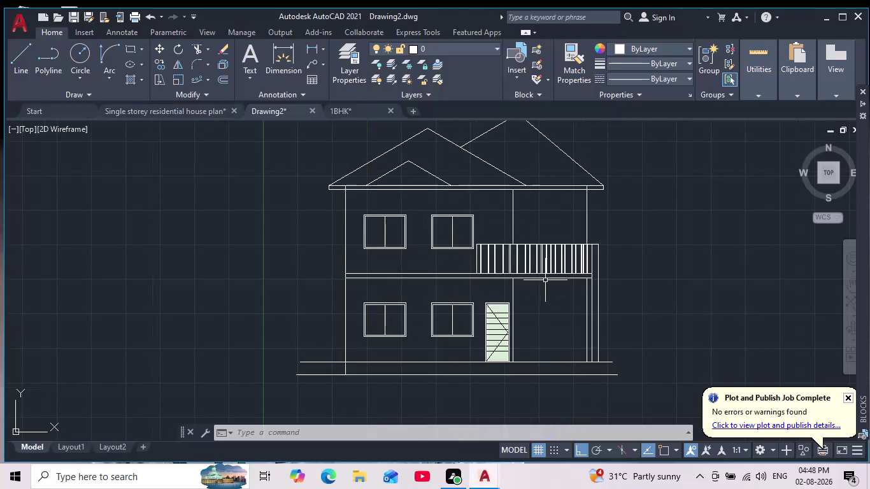
Pan and zoom around the house elevation, working up toward the roof eave.
middle_drag(545, 280, 557, 315)
scroll(down, 3)
scroll(up, 3)
middle_drag(555, 348, 557, 326)
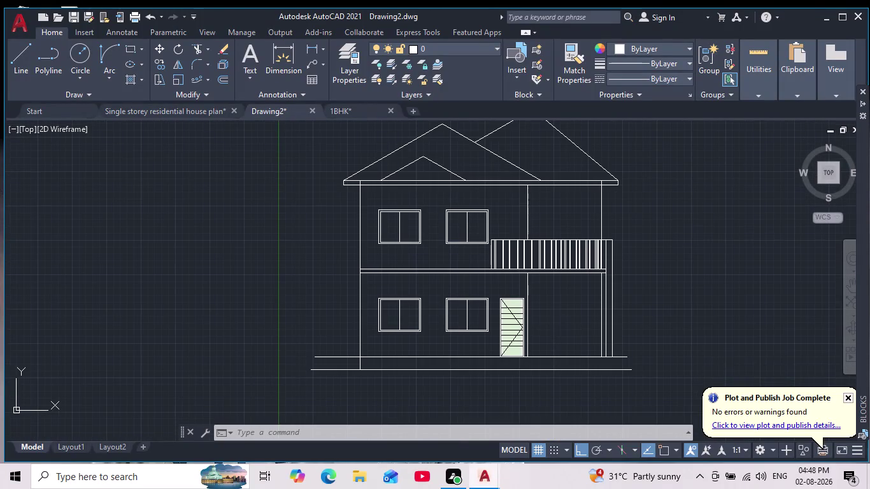
scroll(up, 3)
scroll(down, 3)
middle_drag(557, 328, 555, 338)
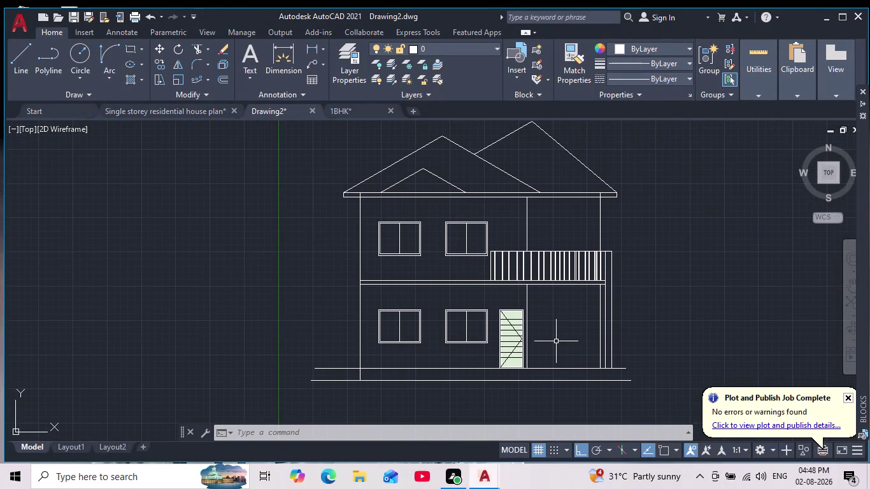
scroll(up, 3)
scroll(down, 3)
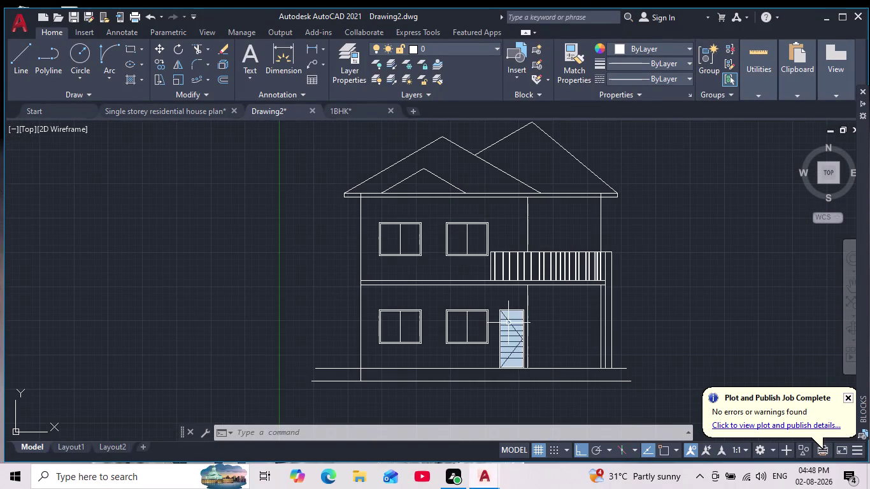
scroll(up, 3)
middle_drag(407, 289, 434, 380)
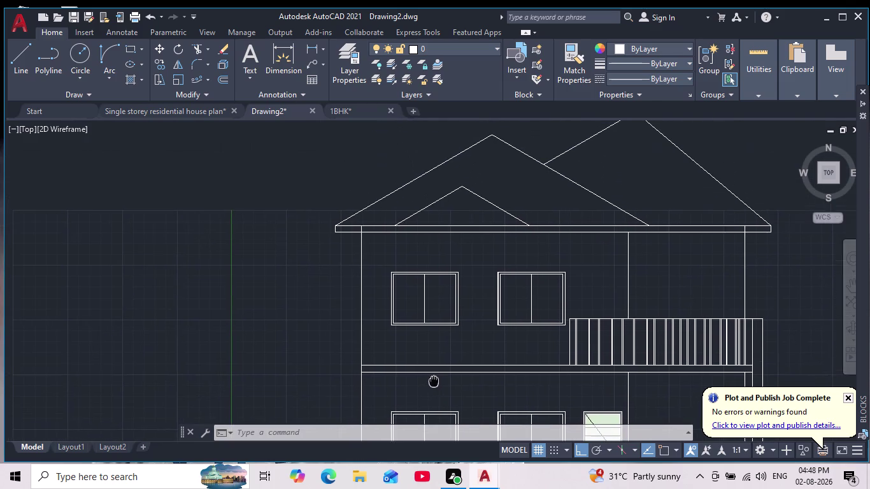
middle_drag(434, 380, 434, 381)
scroll(up, 3)
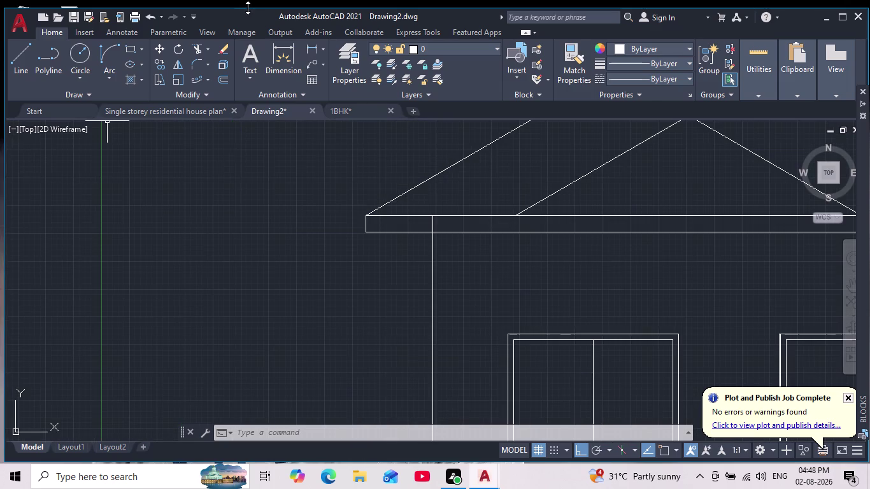
Start trimming lines at the roof eave, then cancel the trim.
click(200, 50)
scroll(up, 3)
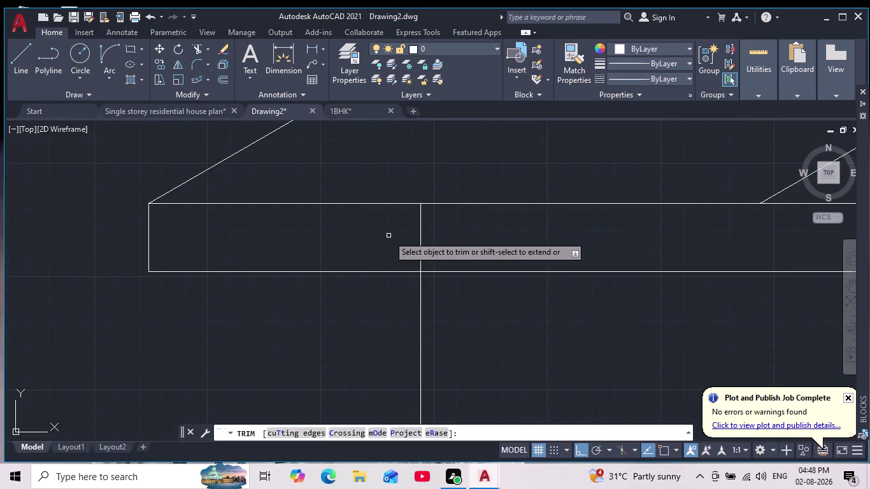
drag(388, 235, 462, 225)
key(Escape)
key(Escape)
key(Escape)
key(Escape)
key(Escape)
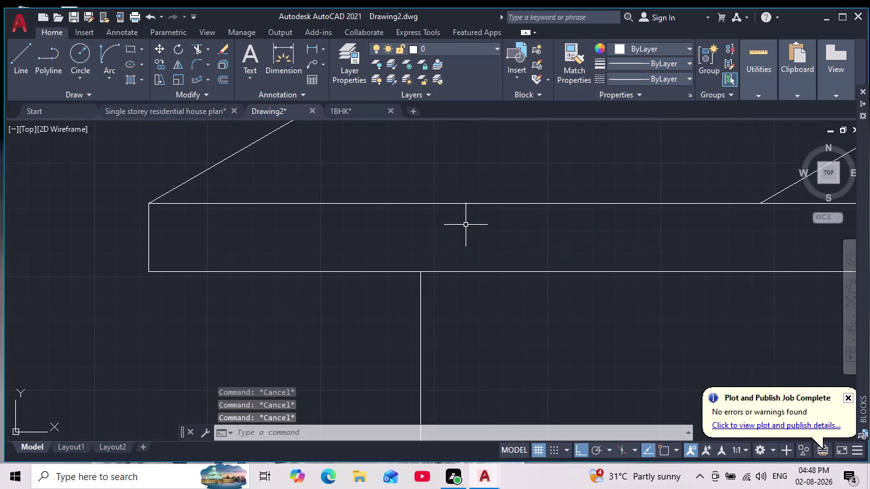
Zoom back out and pan across the front elevation, from ground floor to upper windows.
scroll(down, 3)
scroll(down, 3)
middle_drag(523, 273, 443, 219)
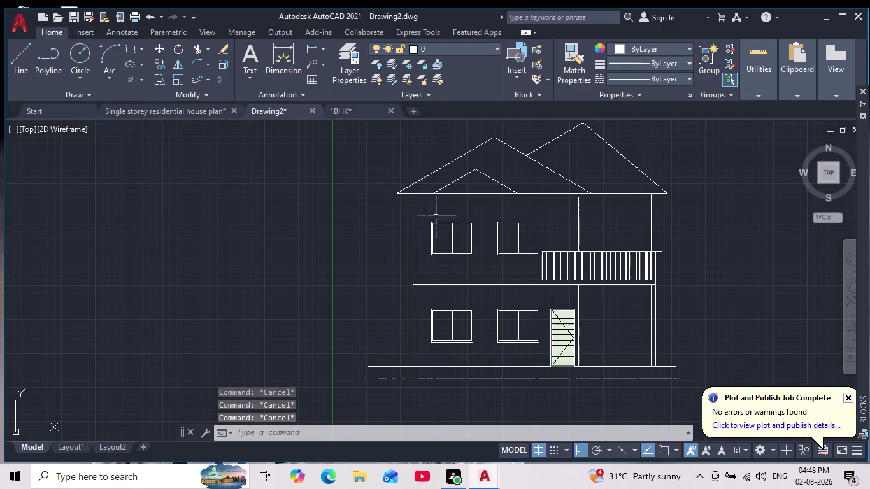
scroll(up, 3)
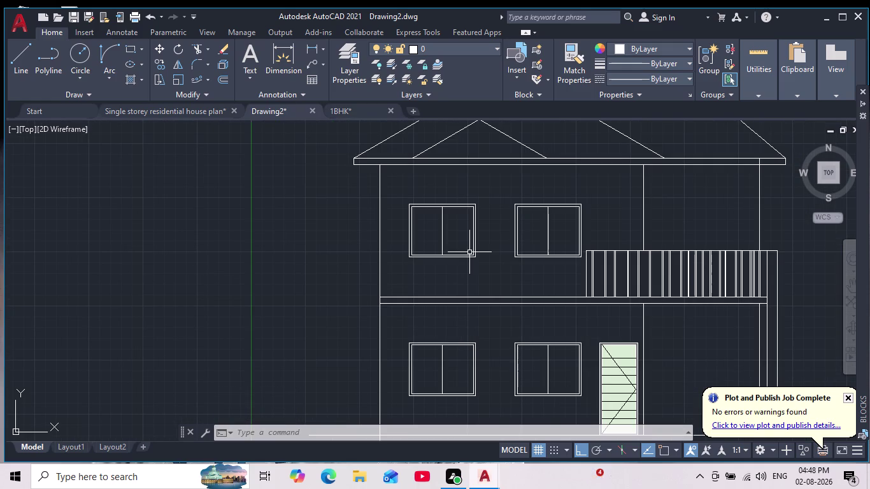
scroll(down, 3)
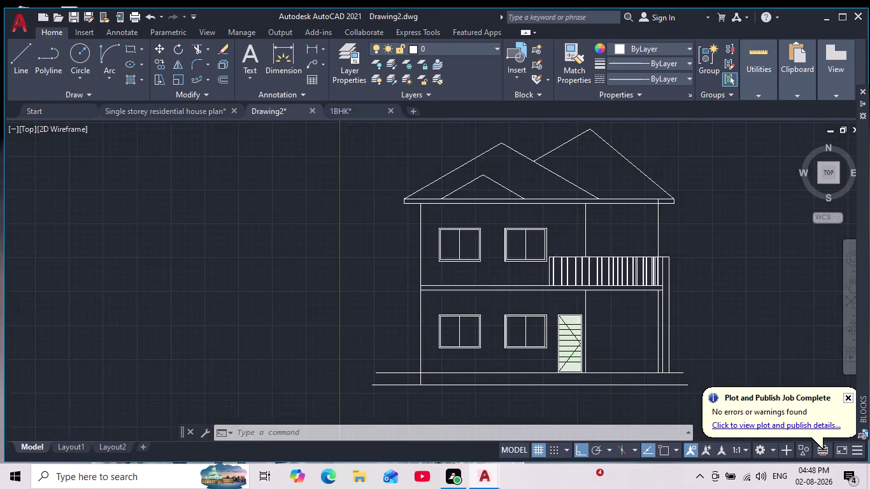
scroll(up, 3)
middle_drag(479, 288, 478, 305)
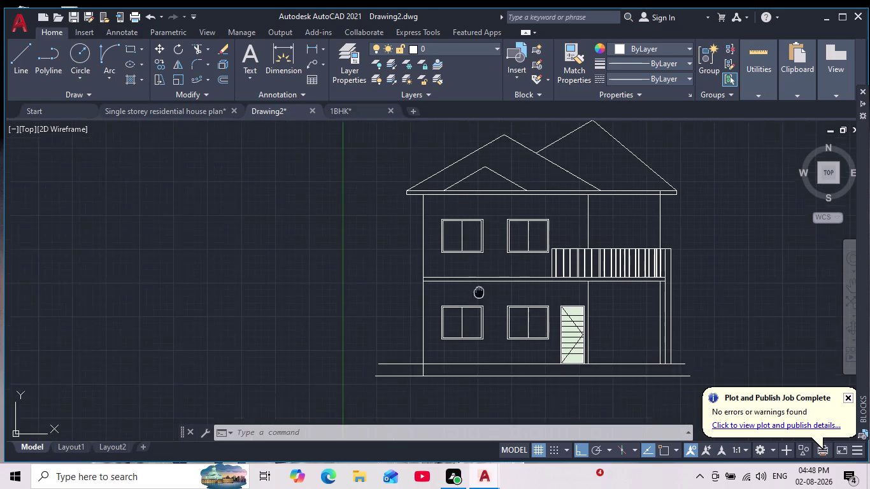
middle_drag(478, 305, 480, 343)
scroll(down, 3)
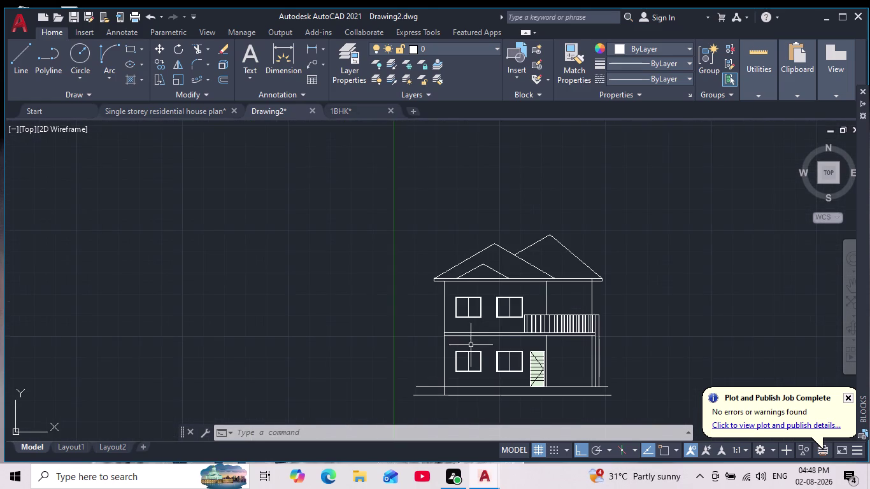
scroll(up, 3)
middle_drag(482, 345, 497, 279)
scroll(up, 3)
scroll(down, 3)
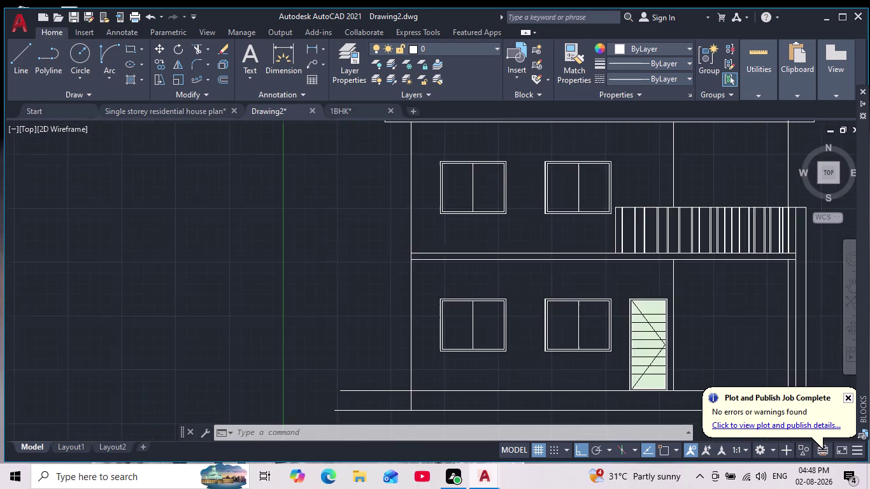
scroll(up, 3)
middle_drag(500, 271, 477, 325)
scroll(down, 3)
scroll(up, 3)
scroll(down, 3)
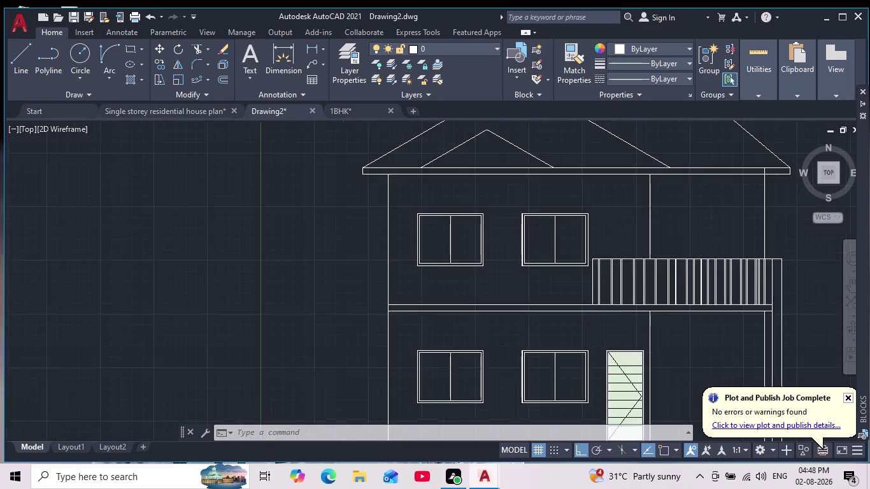
scroll(up, 3)
middle_drag(496, 331, 486, 280)
scroll(down, 3)
scroll(up, 3)
middle_drag(494, 271, 492, 289)
scroll(down, 3)
middle_drag(476, 380, 481, 295)
scroll(up, 3)
scroll(down, 3)
middle_drag(504, 320, 490, 278)
scroll(up, 3)
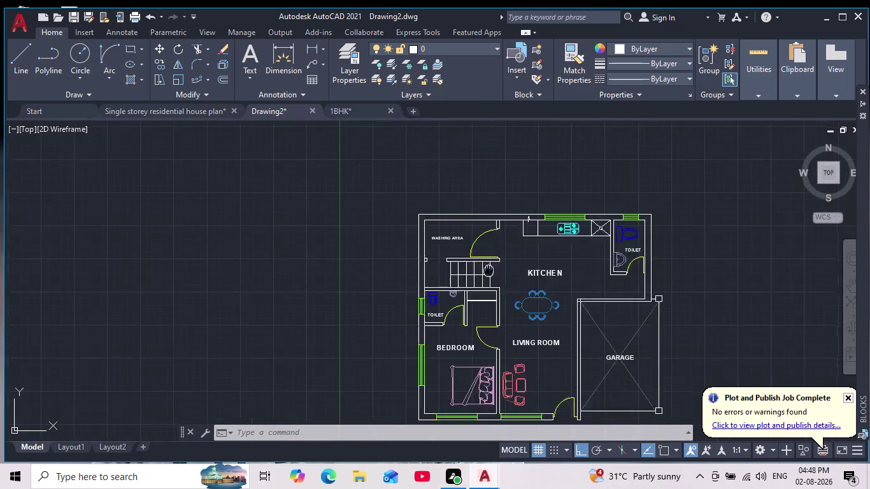
Pan across the floor plan, then centre the front elevation above it.
scroll(down, 3)
middle_drag(542, 329, 552, 372)
scroll(up, 3)
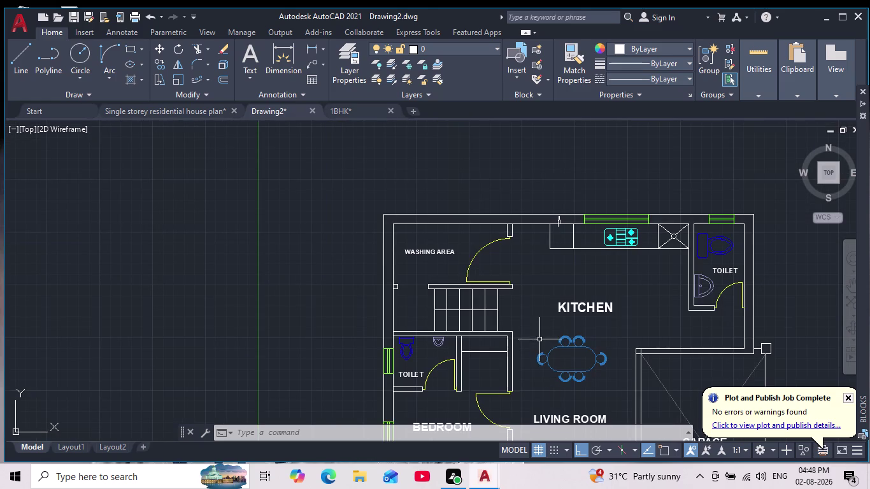
middle_drag(444, 329, 450, 359)
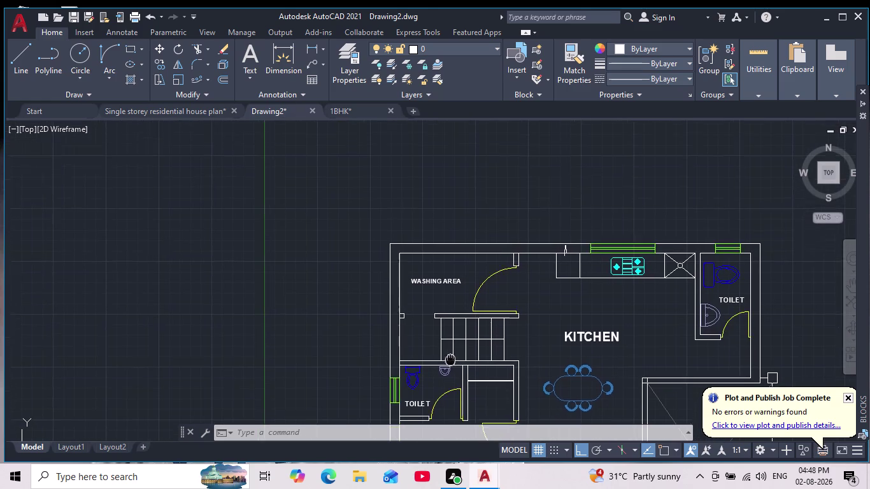
middle_drag(450, 360, 447, 407)
scroll(down, 3)
middle_click(477, 324)
scroll(down, 3)
middle_drag(470, 256, 477, 339)
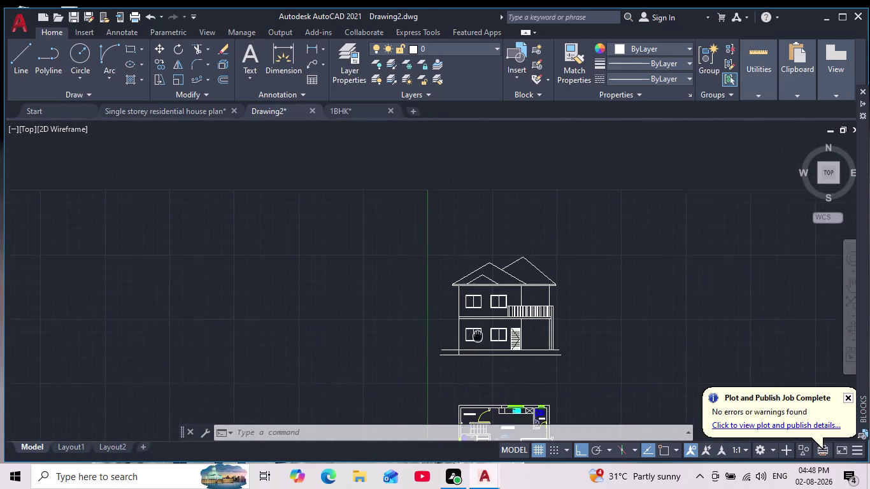
middle_drag(477, 339, 477, 356)
middle_drag(480, 372, 477, 326)
scroll(up, 3)
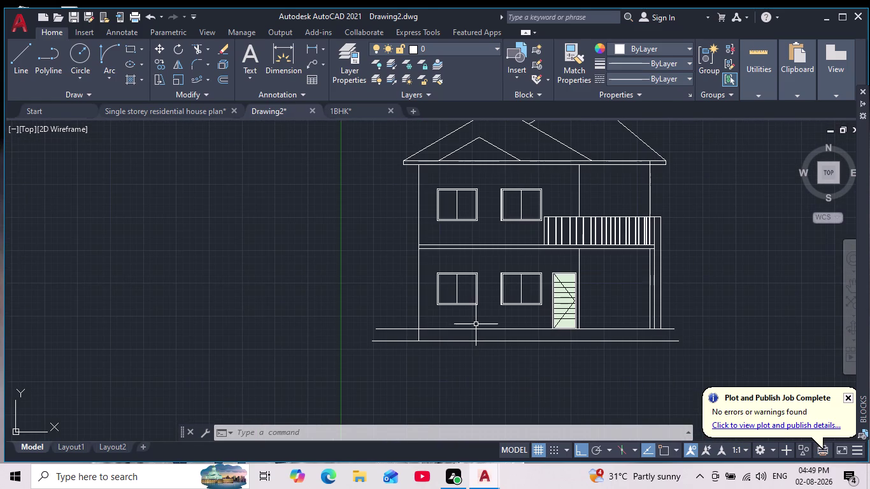
scroll(down, 3)
scroll(up, 3)
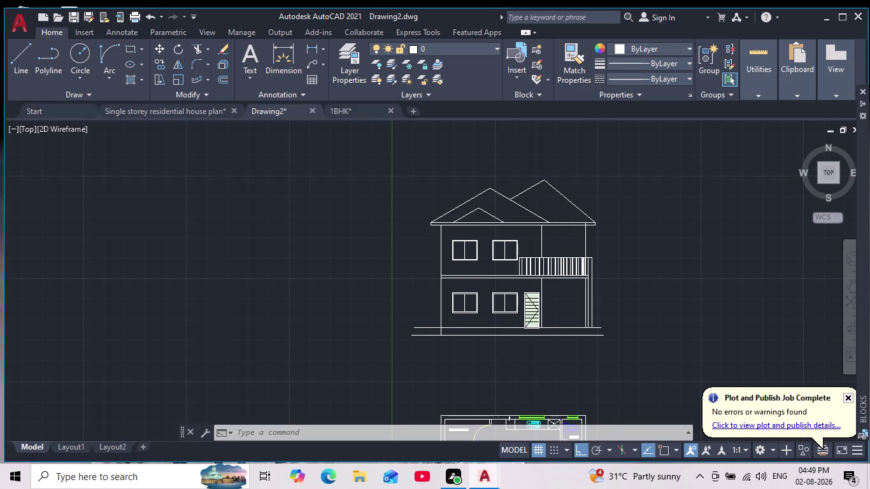
scroll(down, 3)
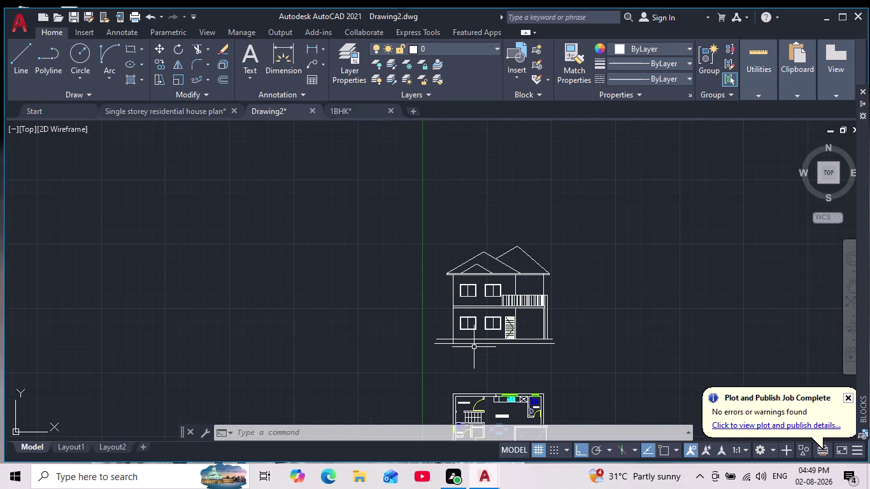
scroll(up, 3)
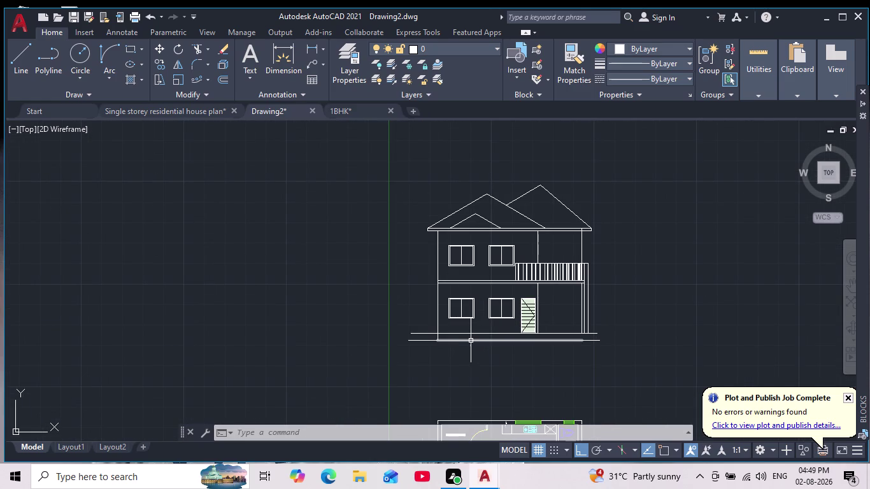
scroll(down, 3)
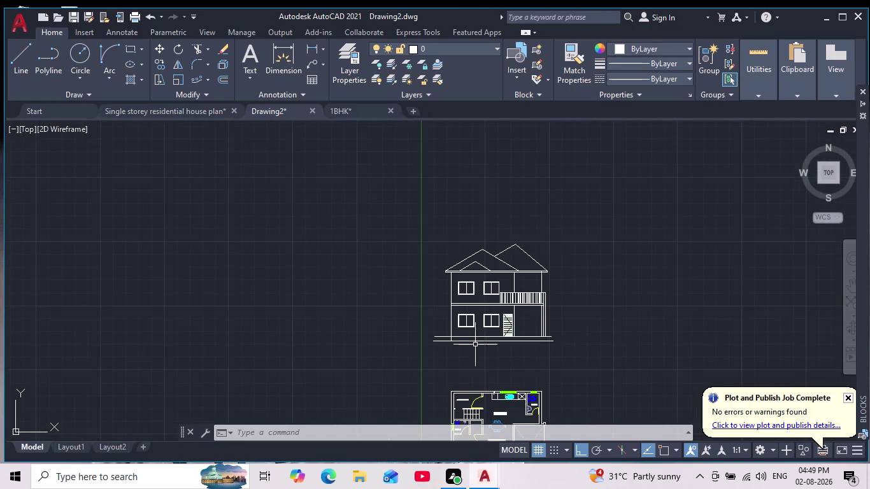
scroll(up, 3)
middle_drag(474, 352, 475, 386)
scroll(down, 3)
scroll(up, 3)
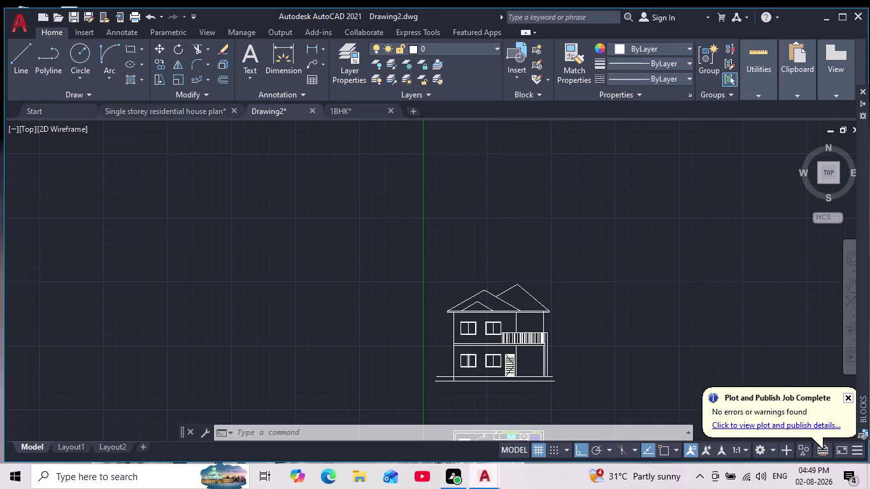
scroll(down, 3)
middle_drag(484, 380, 484, 272)
scroll(up, 3)
scroll(up, 3)
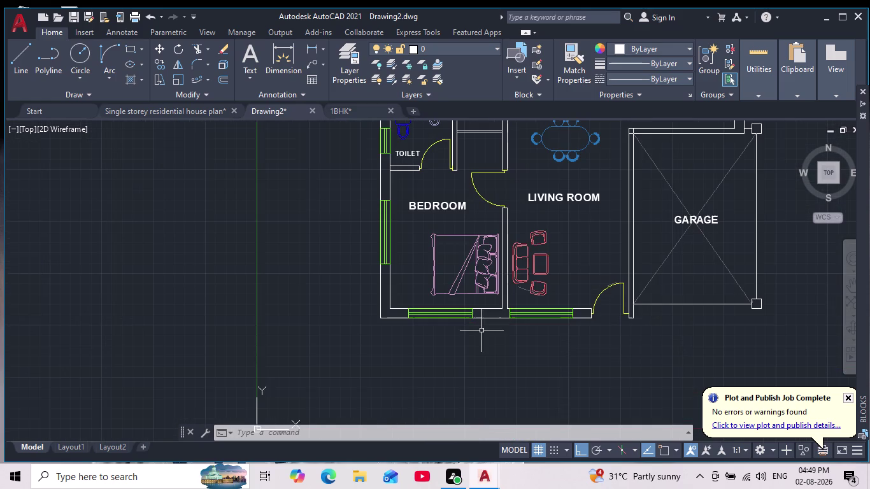
scroll(down, 3)
middle_drag(482, 330, 448, 405)
scroll(down, 3)
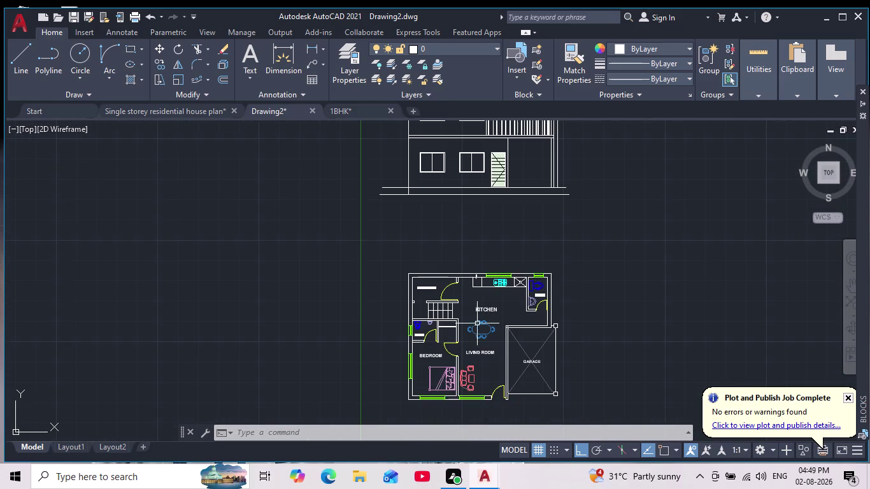
middle_drag(479, 318, 490, 403)
middle_drag(516, 332, 517, 372)
scroll(down, 3)
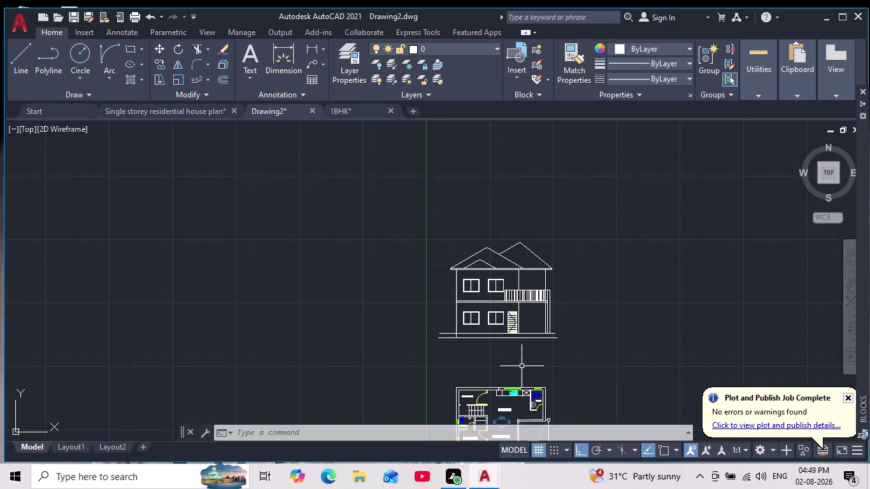
scroll(up, 3)
middle_drag(526, 358, 534, 337)
Start HATCH with the H alias and show the Hatch Creation colour list.
key(h)
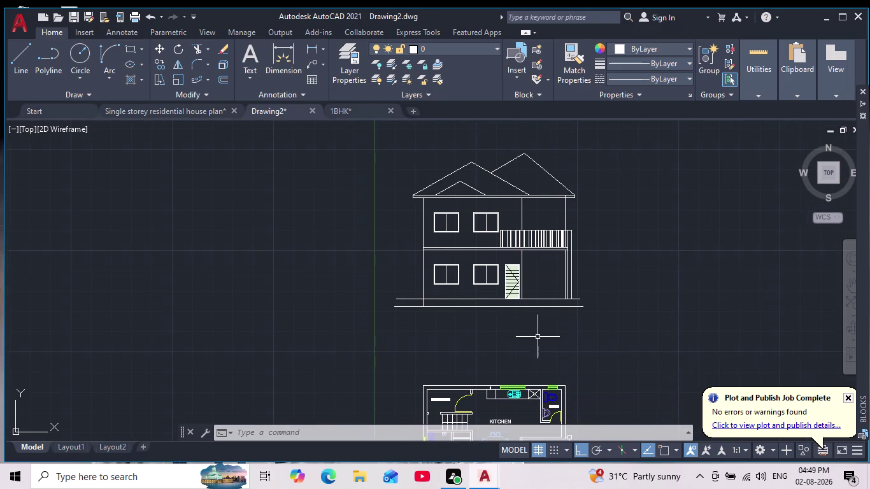
key(Return)
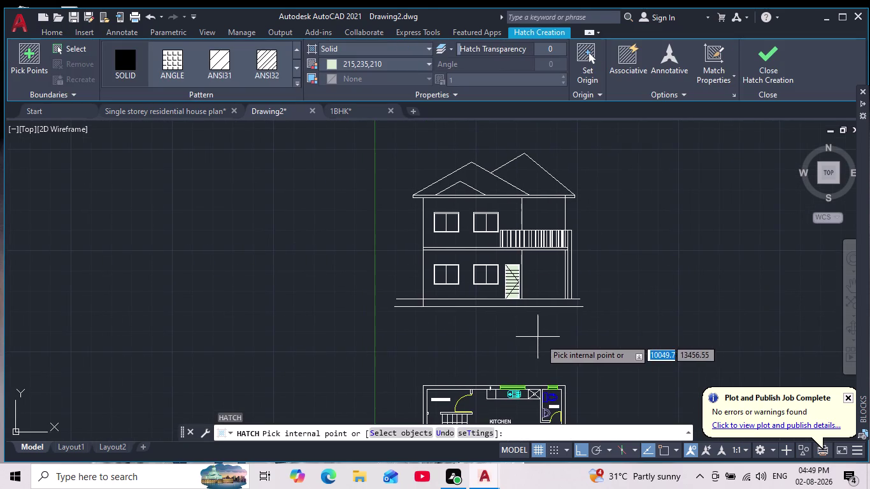
scroll(up, 3)
scroll(up, 3)
scroll(down, 3)
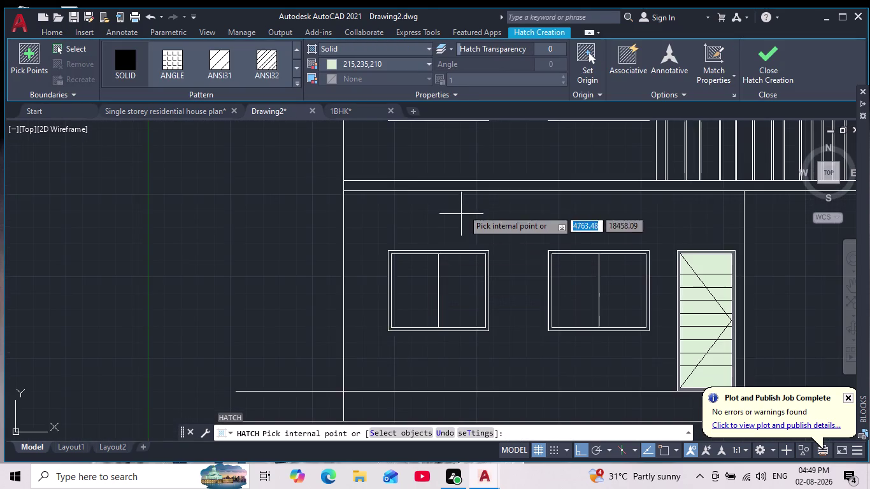
scroll(down, 3)
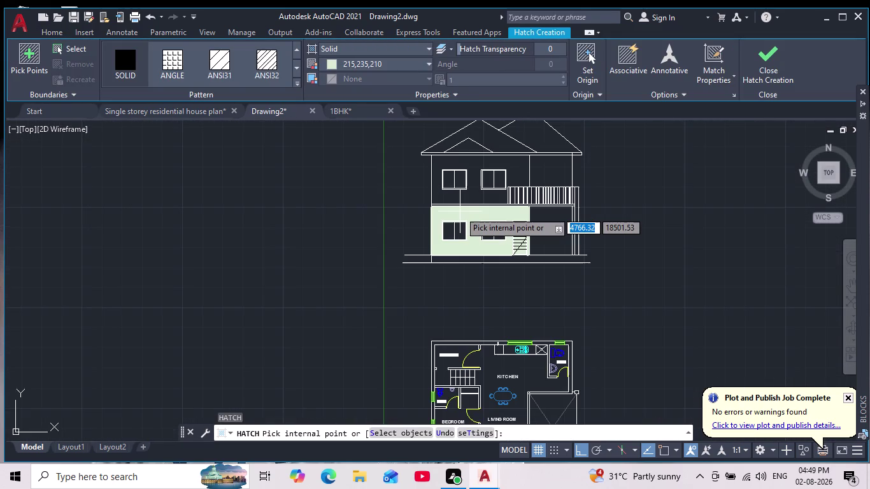
middle_drag(460, 211, 447, 290)
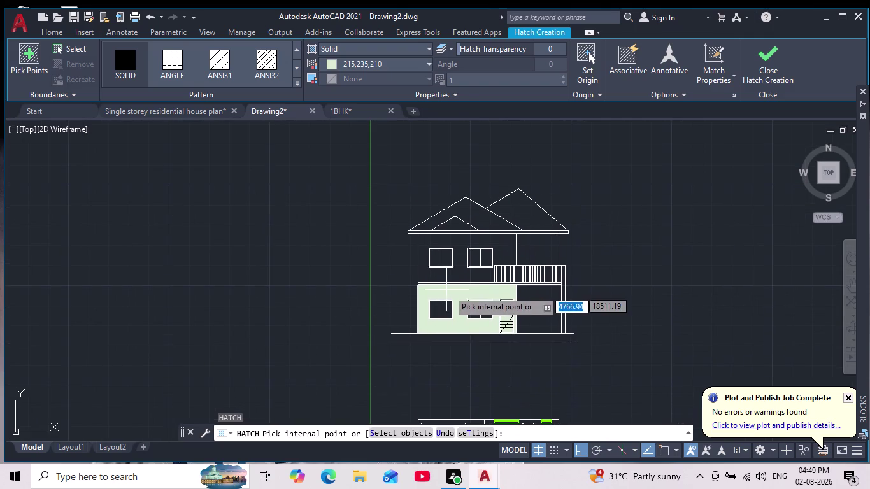
click(332, 60)
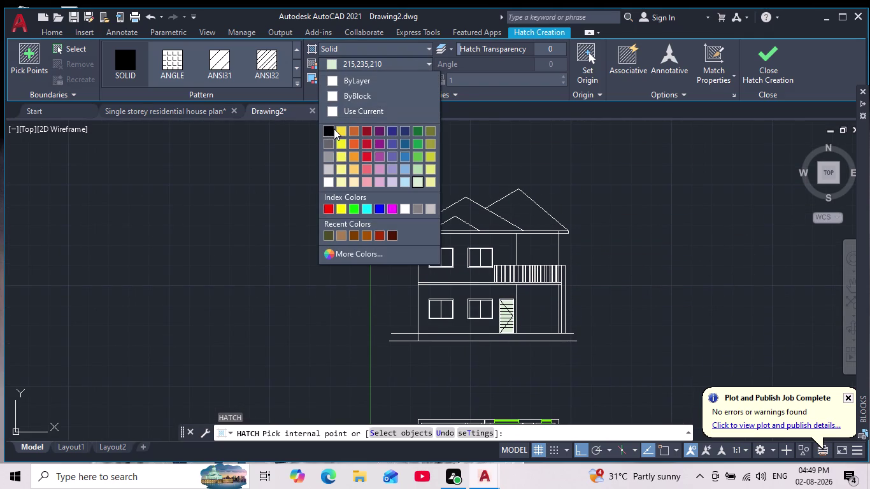
Fill both ground-floor window frames with black hatch.
click(333, 129)
scroll(up, 3)
middle_drag(405, 283, 271, 170)
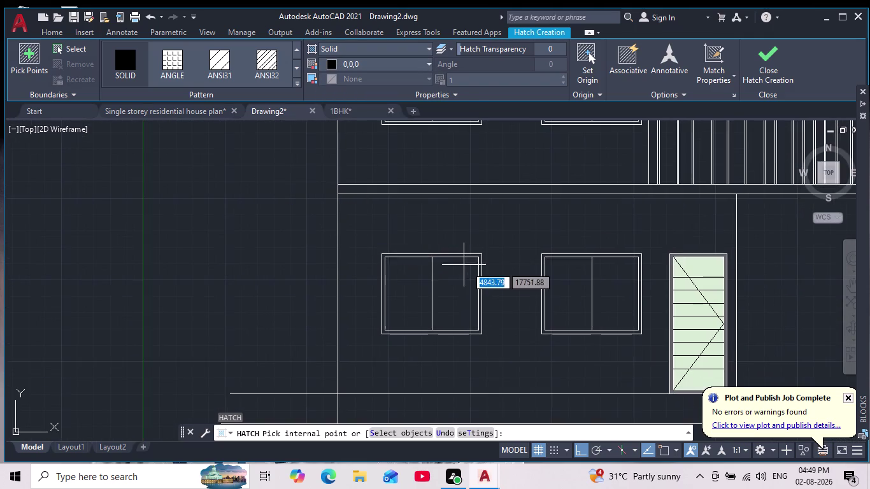
scroll(up, 3)
middle_drag(428, 239, 473, 139)
scroll(down, 3)
middle_drag(473, 139, 474, 139)
click(473, 138)
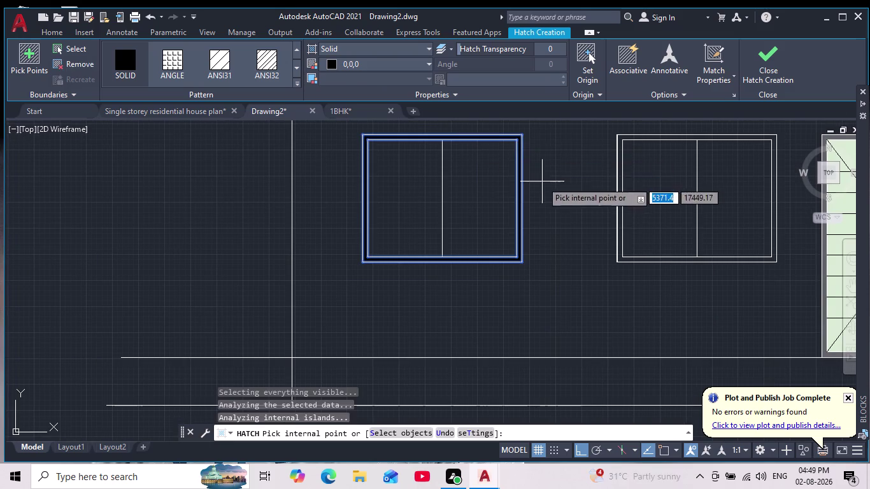
middle_drag(542, 181, 392, 257)
scroll(down, 3)
scroll(up, 3)
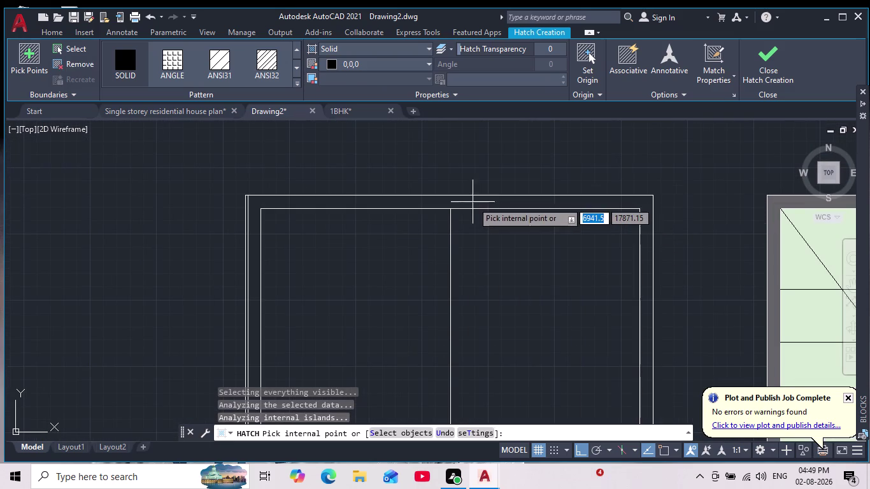
click(471, 201)
Fill the left and right upper-floor window frames black and end the hatch.
scroll(down, 3)
scroll(down, 3)
middle_drag(485, 209, 518, 277)
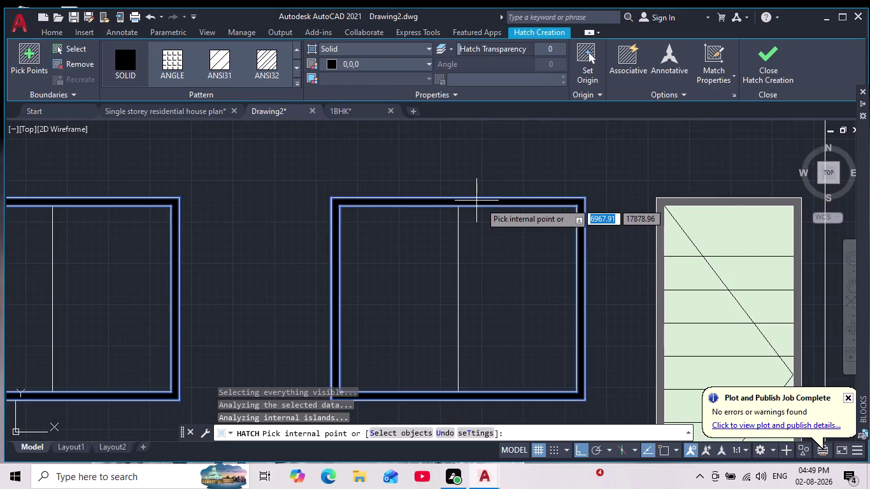
scroll(up, 3)
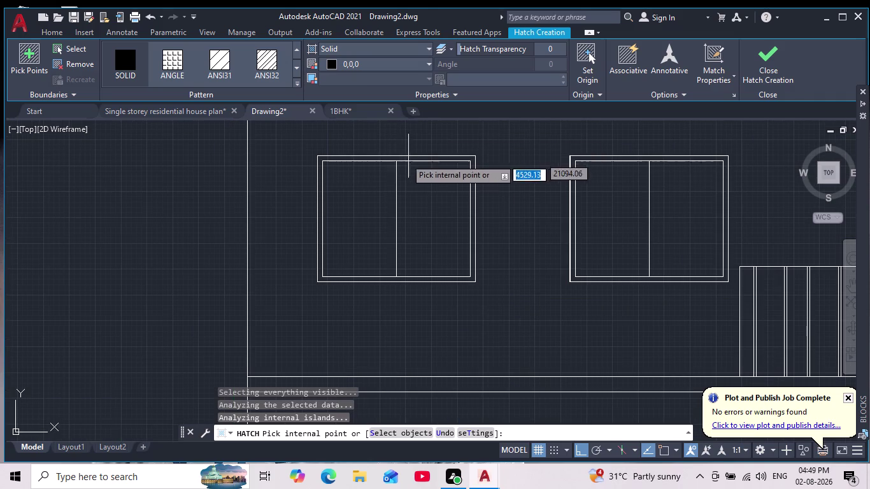
click(395, 159)
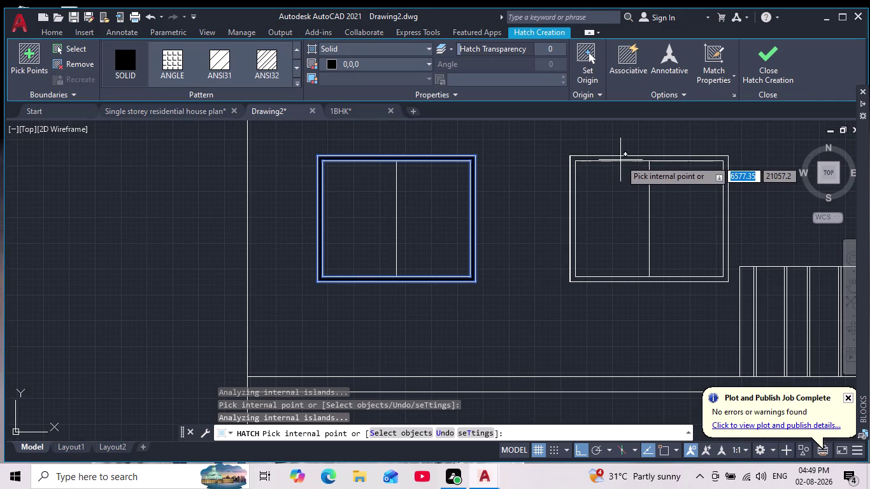
click(619, 158)
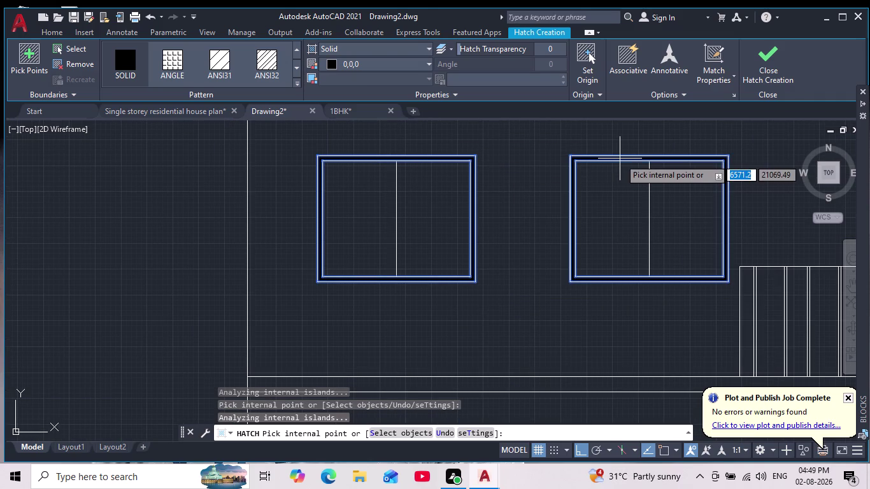
key(Escape)
Pan over the elevation to check the black window-frame fills.
scroll(down, 3)
middle_click(552, 225)
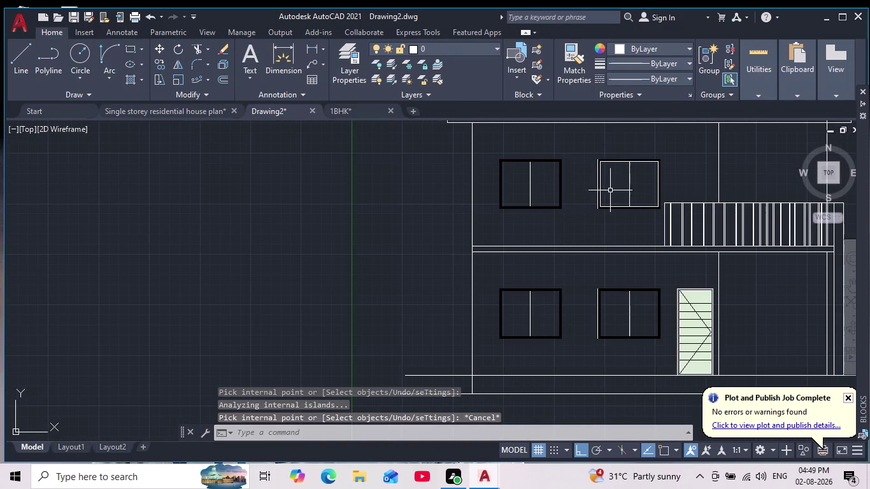
scroll(up, 3)
middle_drag(550, 249, 535, 273)
key(Escape)
key(Escape)
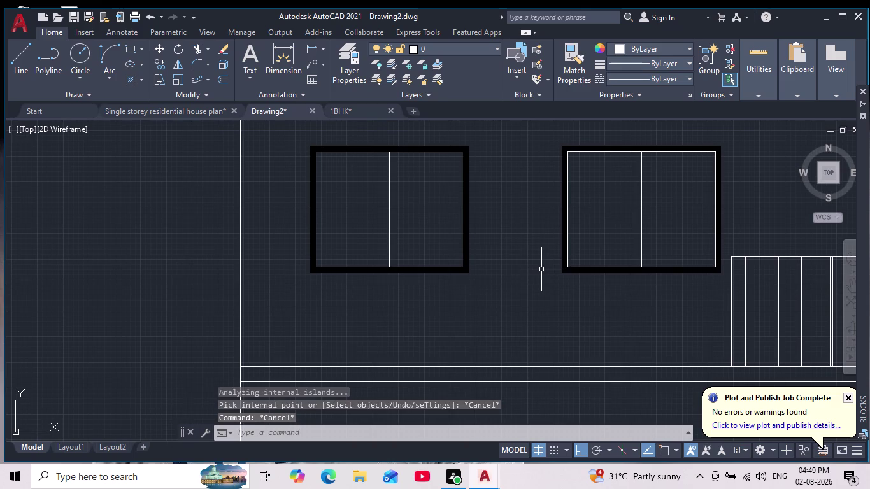
scroll(down, 3)
middle_drag(531, 286, 503, 265)
scroll(down, 3)
scroll(up, 3)
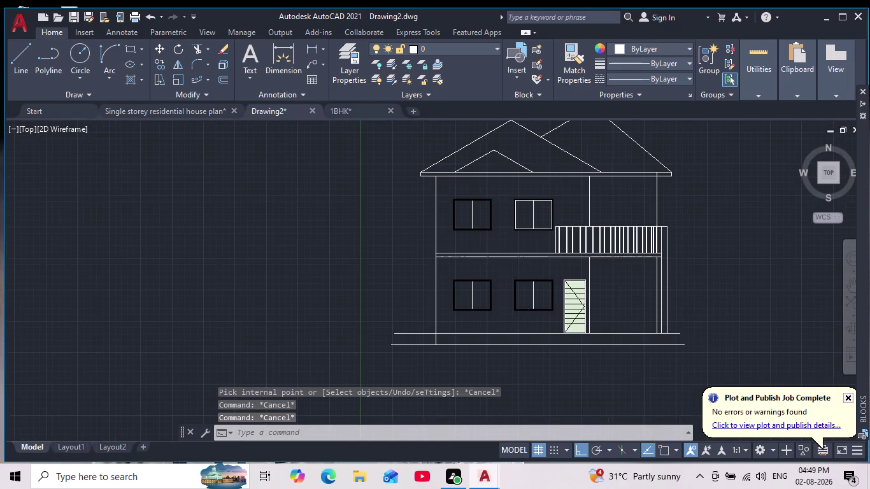
scroll(up, 3)
Undo three view changes and the black window-frame hatch.
scroll(down, 3)
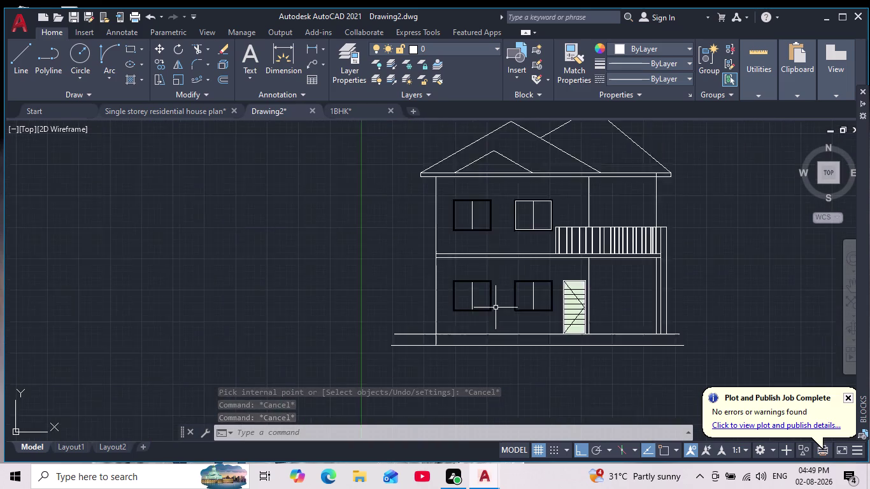
scroll(down, 3)
scroll(up, 3)
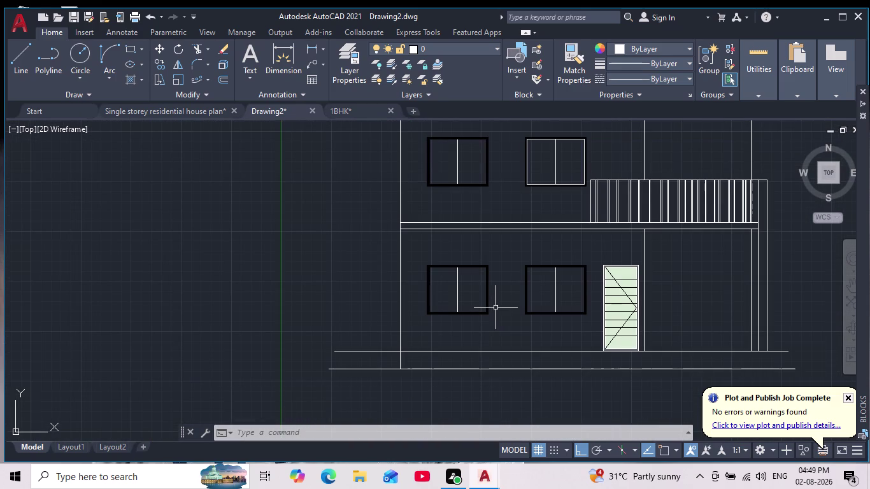
key(ctrl+z)
key(ctrl+z)
key(ctrl+z)
key(ctrl+z)
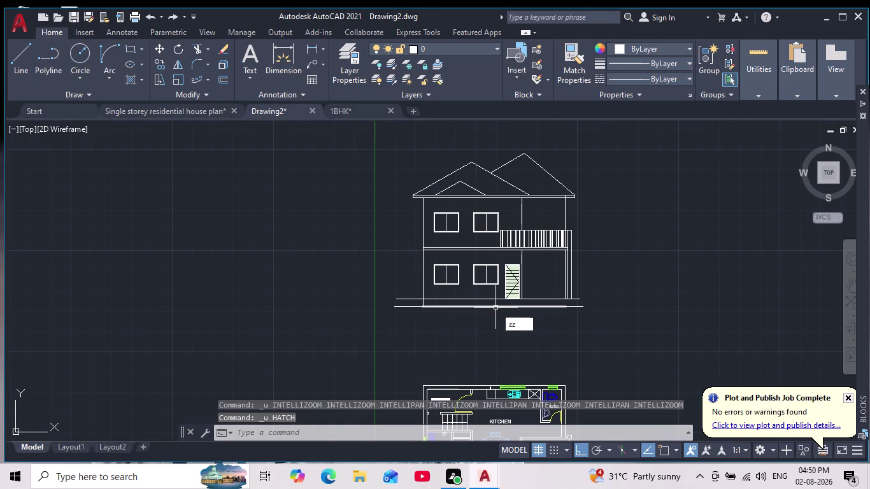
Clear pending commands and zoom in on the ground-floor windows.
key(Escape)
key(Escape)
scroll(up, 3)
scroll(down, 3)
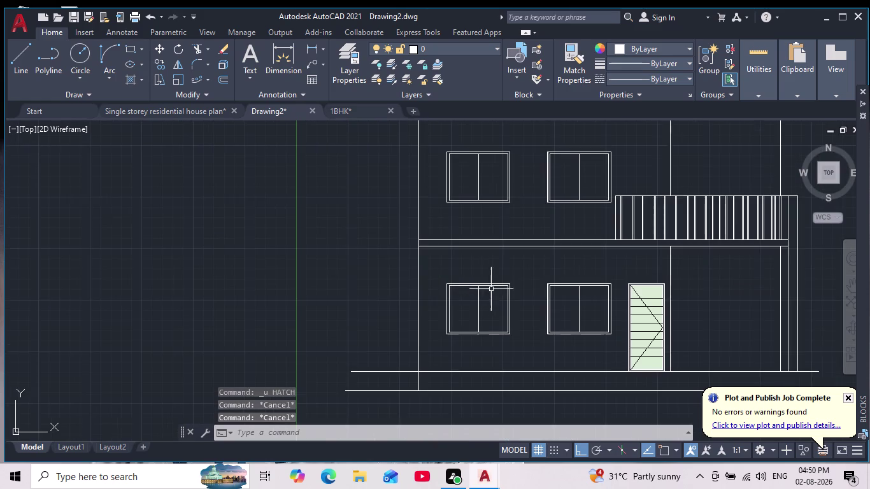
scroll(down, 3)
scroll(up, 3)
middle_click(476, 319)
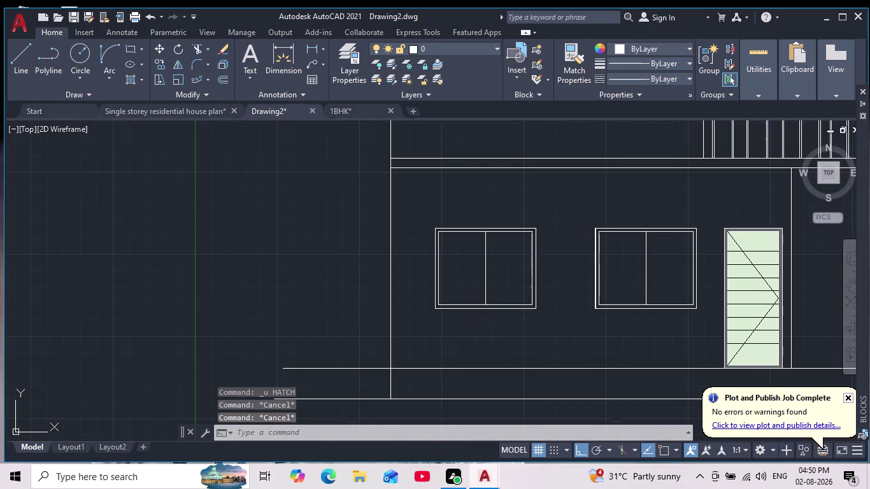
key(Escape)
key(Escape)
Offset the left window's centre lines by 25 to begin the double mullions.
key(o)
key(Return)
text(25)
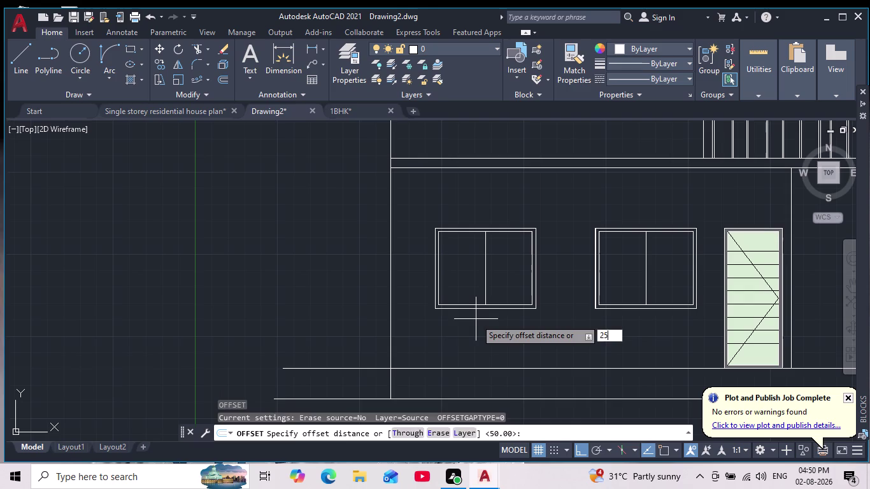
key(Return)
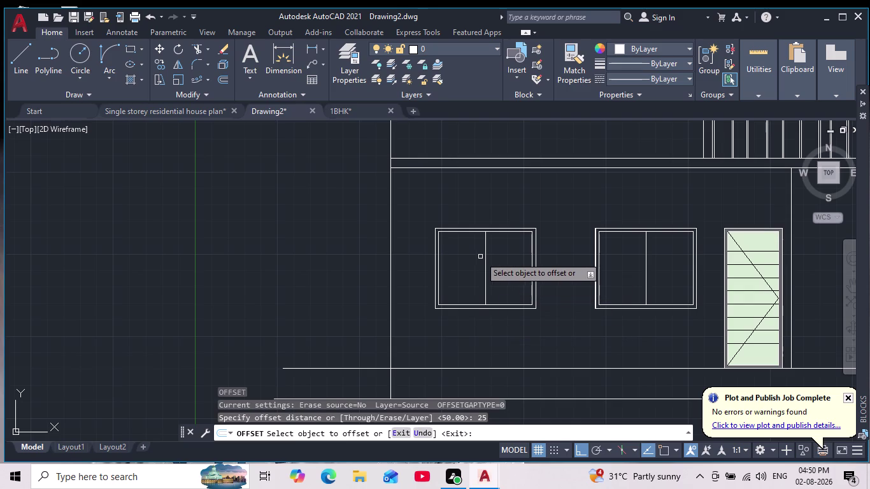
click(485, 265)
click(473, 272)
scroll(up, 3)
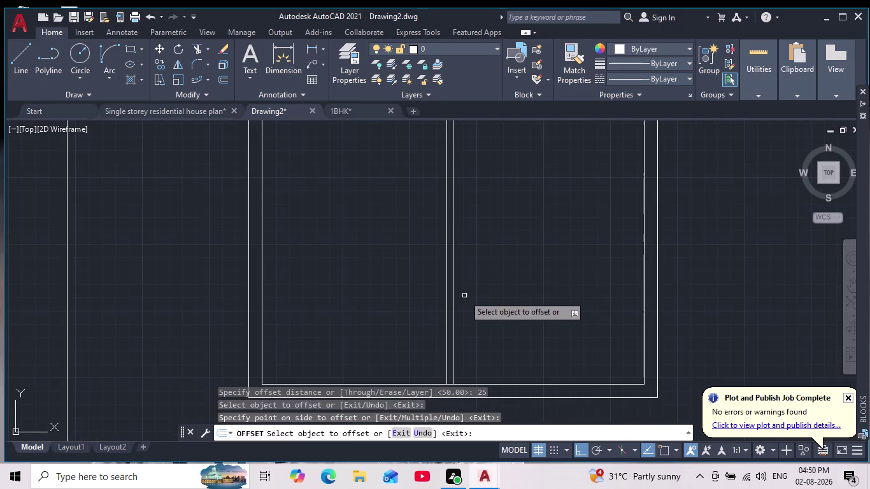
click(453, 308)
click(464, 308)
Add 25-unit offset copies beside two more window centre lines.
scroll(up, 3)
scroll(down, 3)
middle_drag(618, 300, 378, 308)
scroll(down, 3)
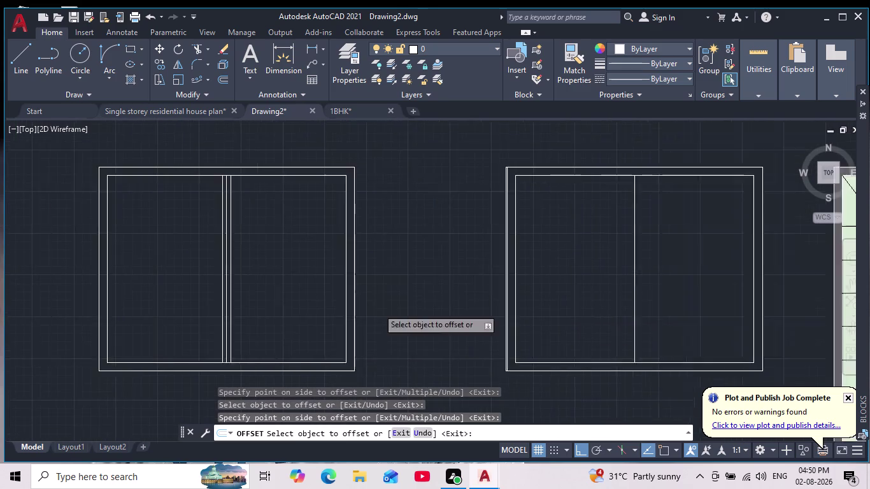
scroll(up, 3)
click(533, 295)
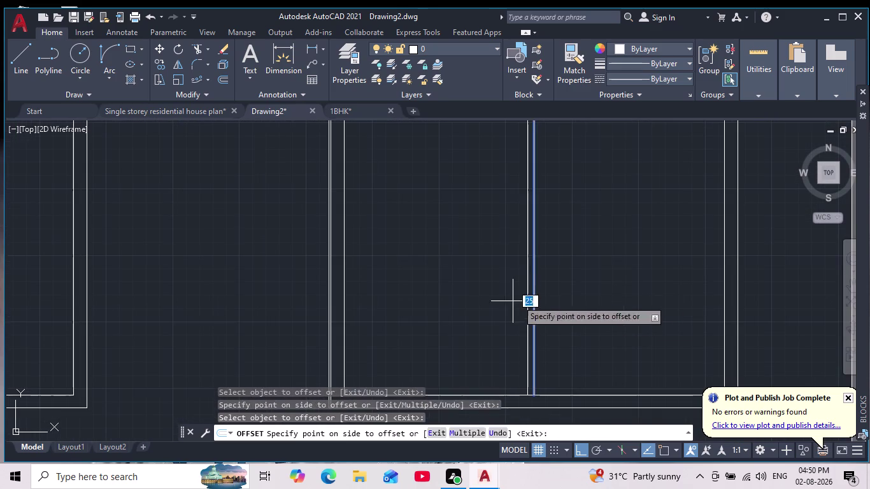
click(504, 303)
scroll(up, 3)
click(540, 318)
click(574, 319)
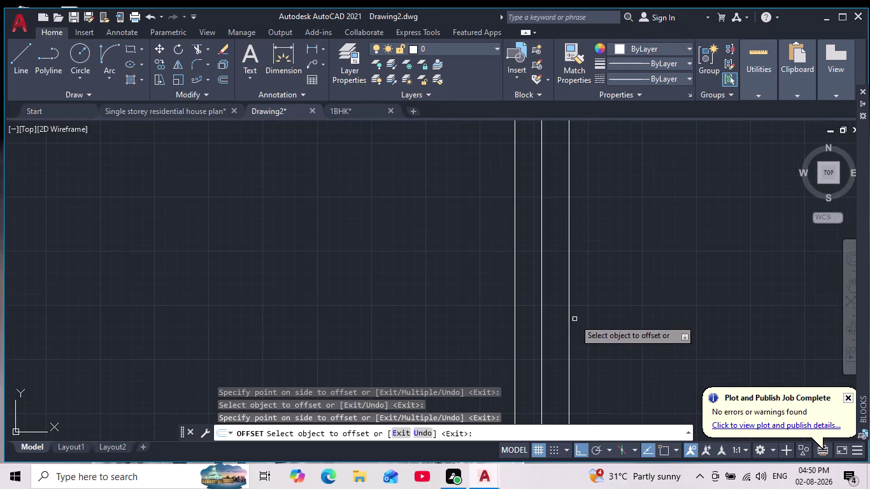
Offset the next window's two centre lines by 25.
scroll(down, 3)
middle_drag(434, 199, 497, 325)
scroll(up, 3)
middle_drag(429, 173, 453, 310)
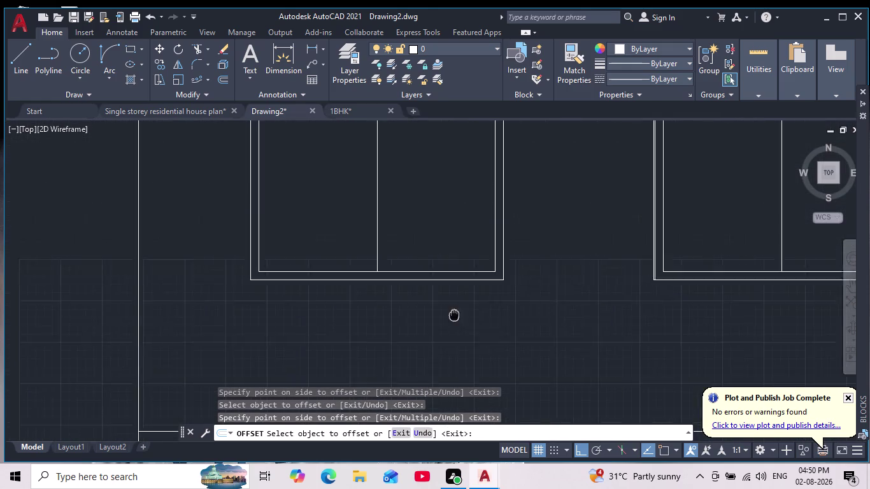
middle_drag(454, 310, 454, 343)
scroll(up, 3)
click(334, 288)
click(305, 290)
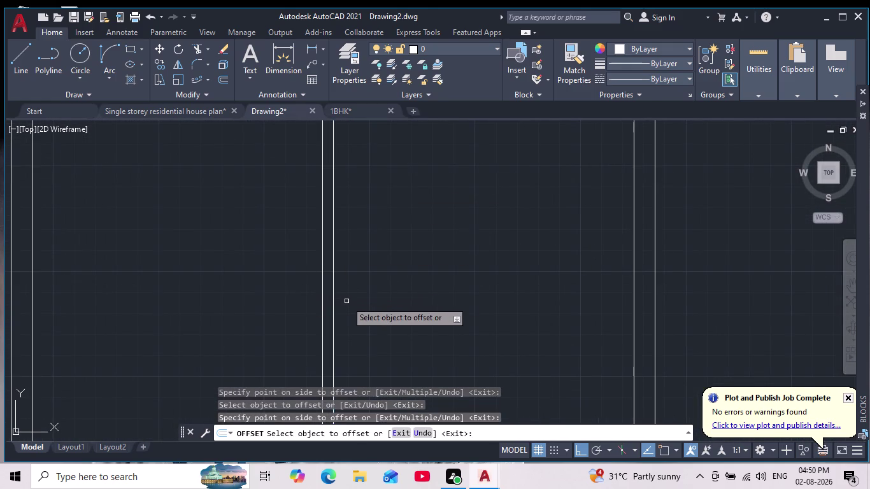
scroll(up, 3)
click(308, 318)
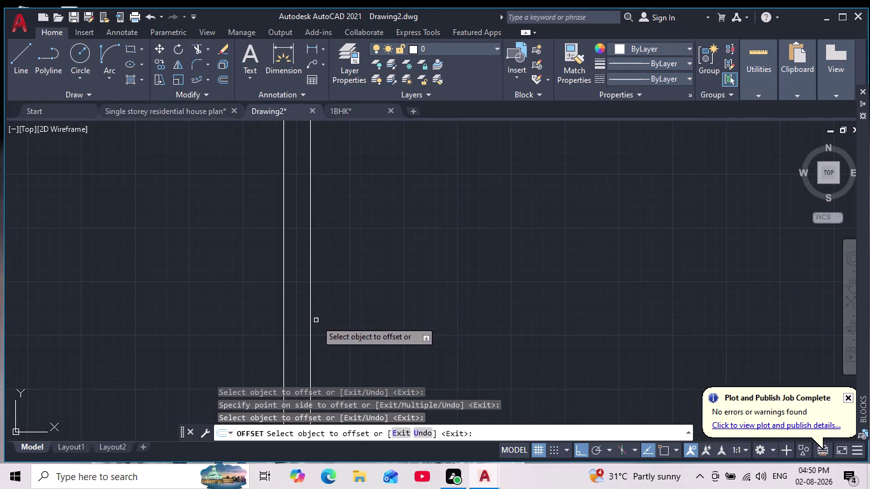
click(309, 327)
Offset the last window's centre line to both sides, then end the offset command.
drag(354, 316, 360, 317)
scroll(down, 3)
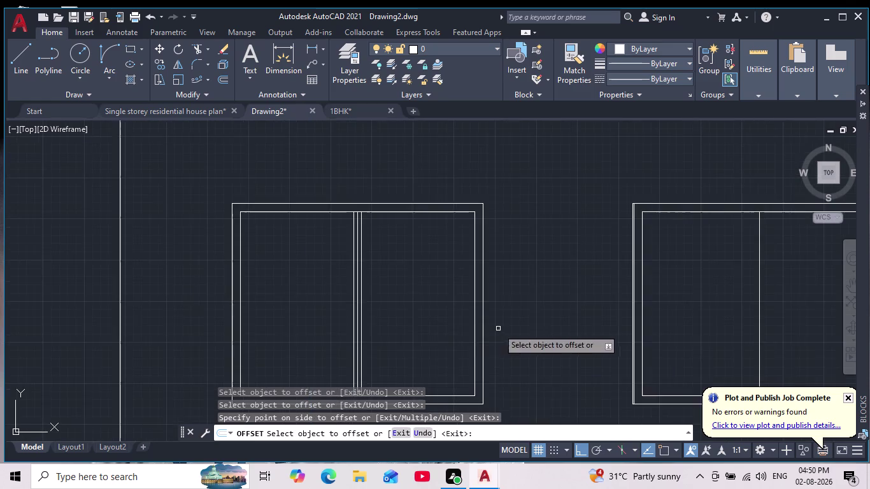
middle_drag(498, 328, 307, 269)
scroll(down, 3)
scroll(up, 3)
click(372, 283)
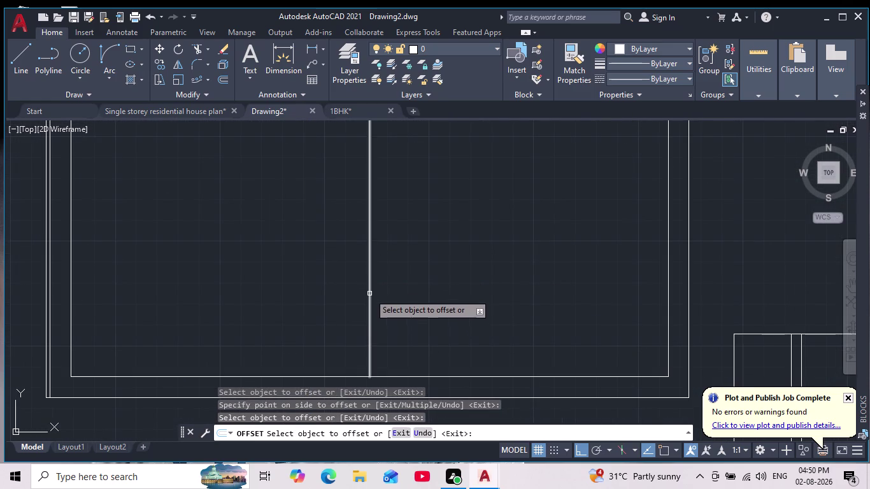
click(369, 293)
click(313, 293)
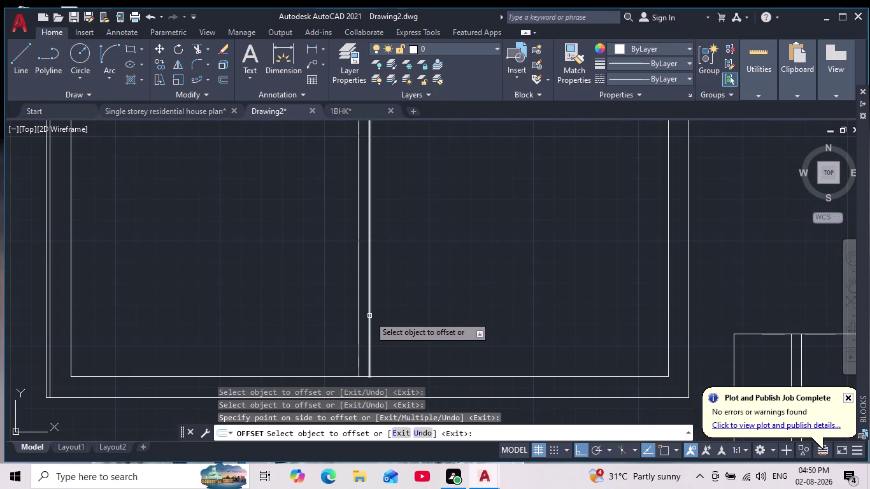
click(370, 315)
click(390, 316)
scroll(down, 3)
scroll(up, 3)
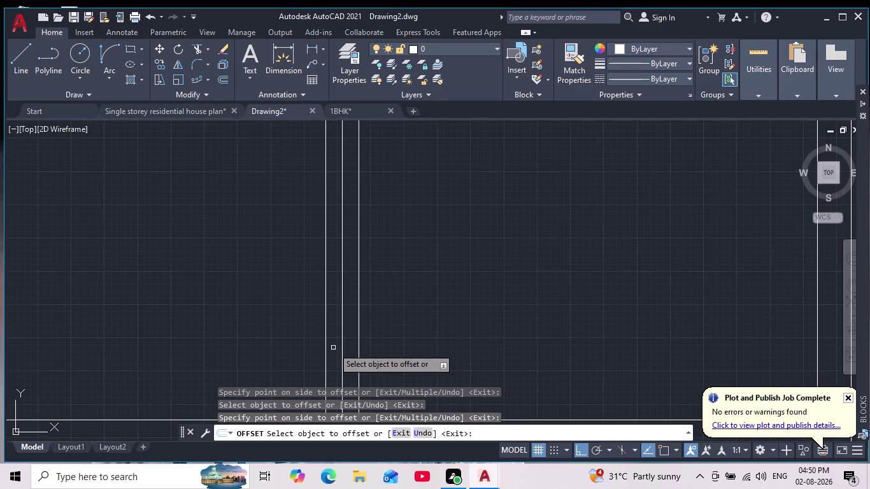
key(Escape)
click(353, 337)
Select the leftover original centre lines in the first three windows.
click(336, 352)
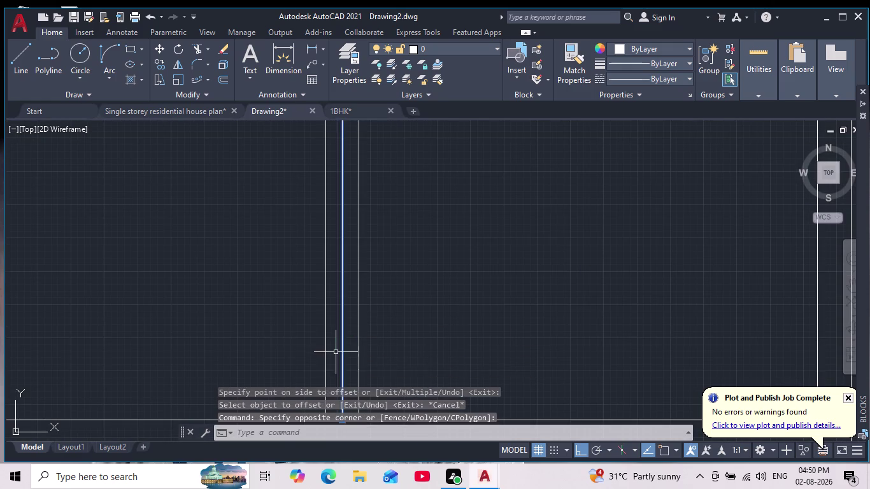
middle_drag(343, 346, 564, 278)
scroll(down, 3)
scroll(down, 3)
middle_drag(414, 279, 655, 340)
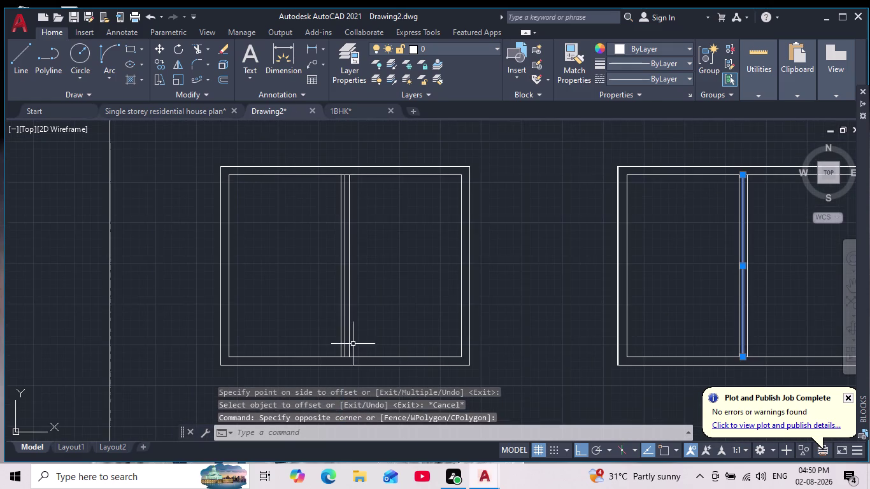
scroll(up, 3)
click(339, 321)
click(330, 336)
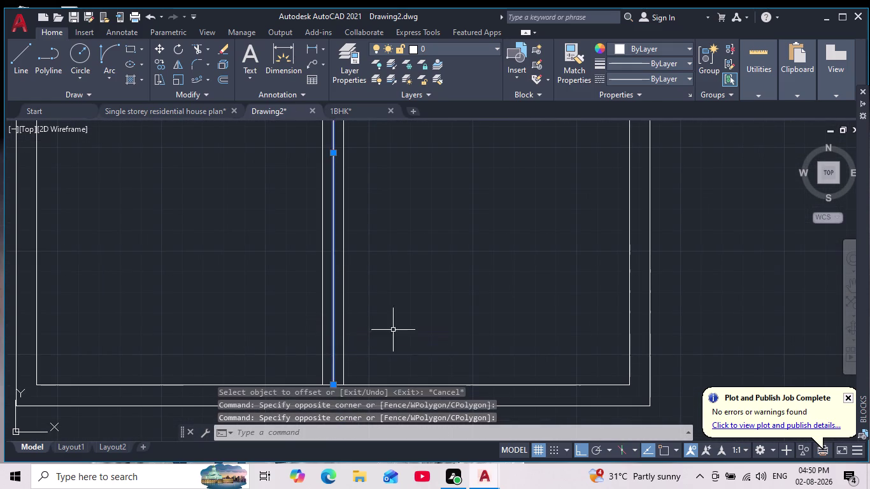
middle_drag(427, 319, 459, 242)
scroll(down, 3)
scroll(down, 3)
middle_drag(501, 377, 514, 252)
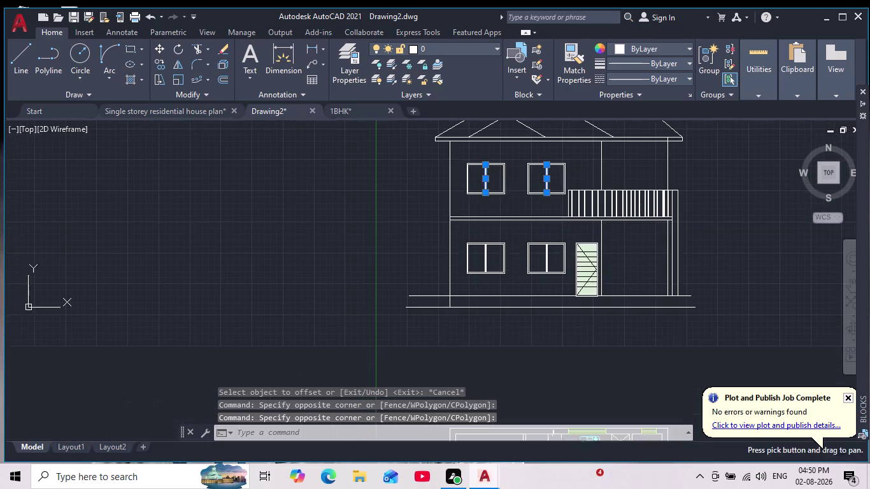
scroll(up, 3)
scroll(up, 3)
click(453, 278)
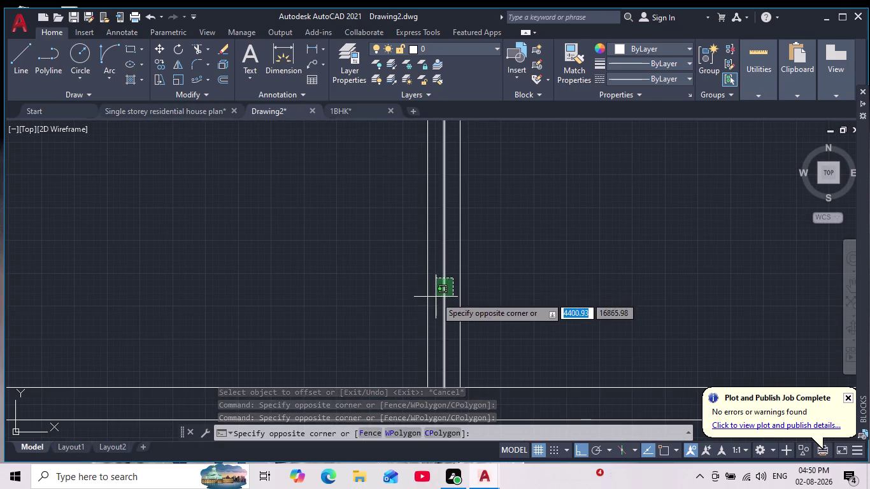
click(435, 299)
Select the last window's centre line, delete all four, and return to the full elevation.
scroll(down, 3)
scroll(down, 3)
middle_drag(671, 341, 365, 381)
scroll(down, 3)
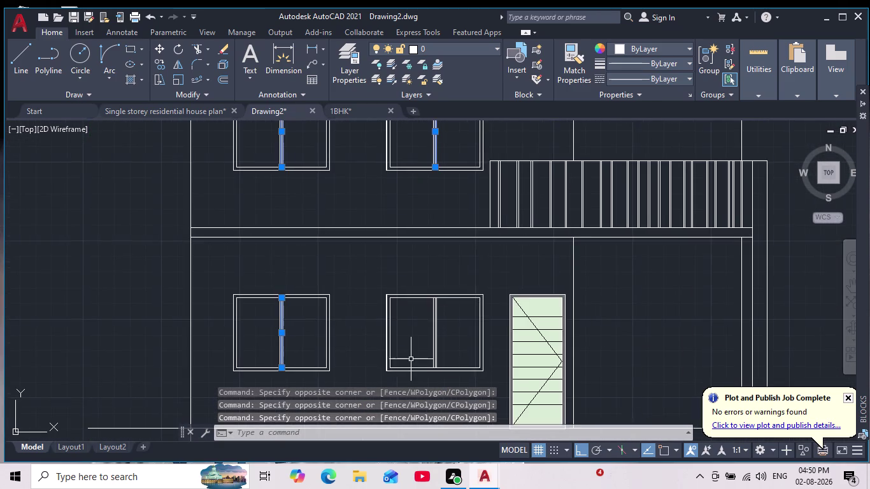
scroll(up, 3)
scroll(up, 3)
click(524, 337)
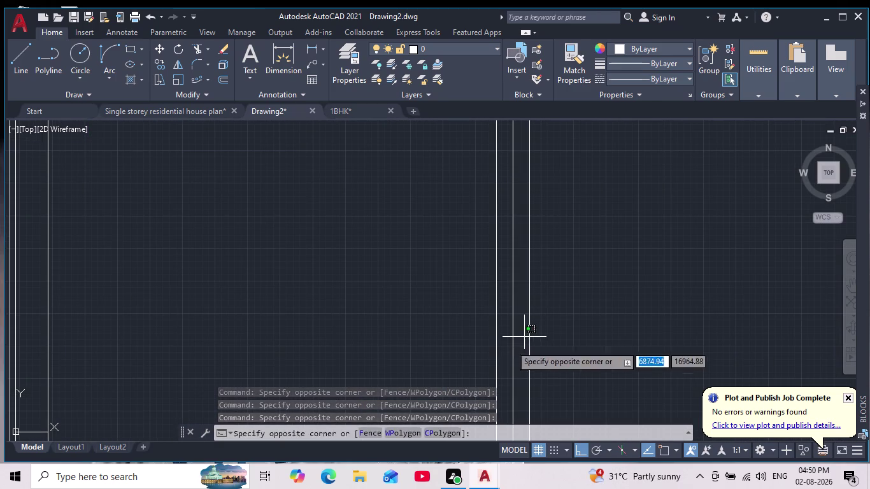
click(503, 352)
key(Delete)
scroll(down, 3)
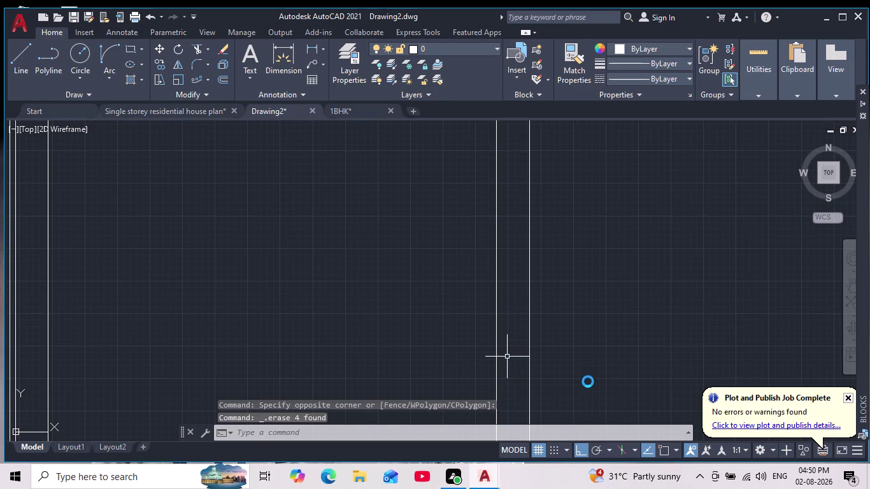
scroll(down, 3)
scroll(down, 3)
middle_drag(527, 252, 527, 254)
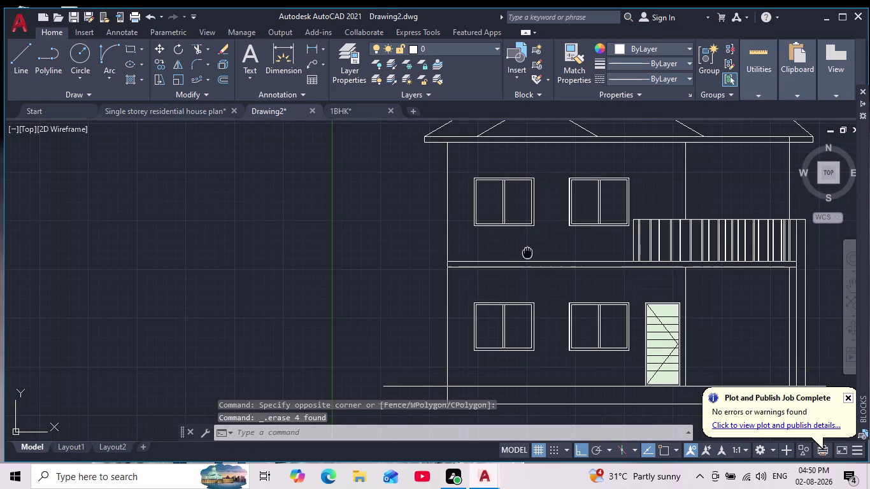
middle_drag(527, 254, 497, 292)
scroll(down, 3)
scroll(up, 3)
scroll(up, 3)
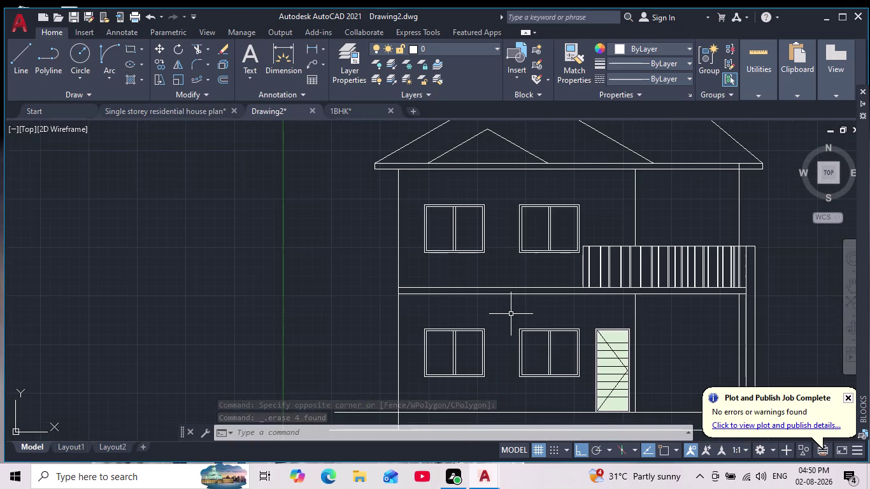
Start a hatch with a grey (99,100,102) fill colour.
key(h)
key(Return)
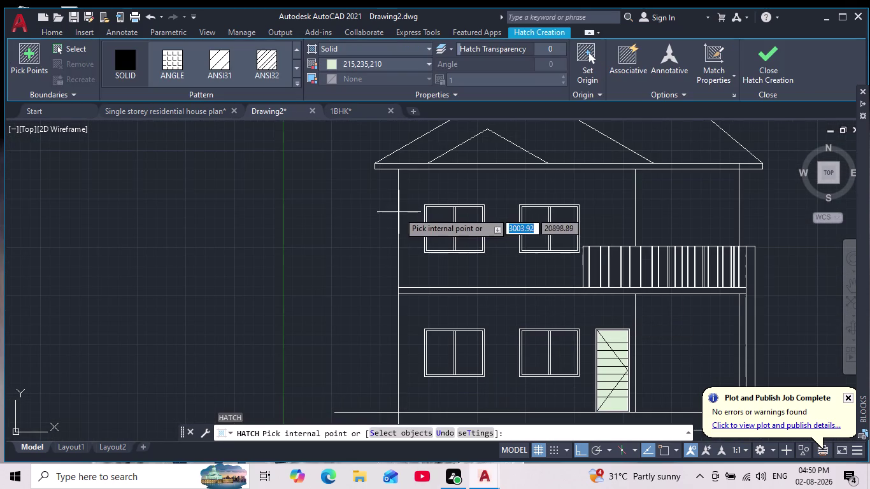
click(334, 68)
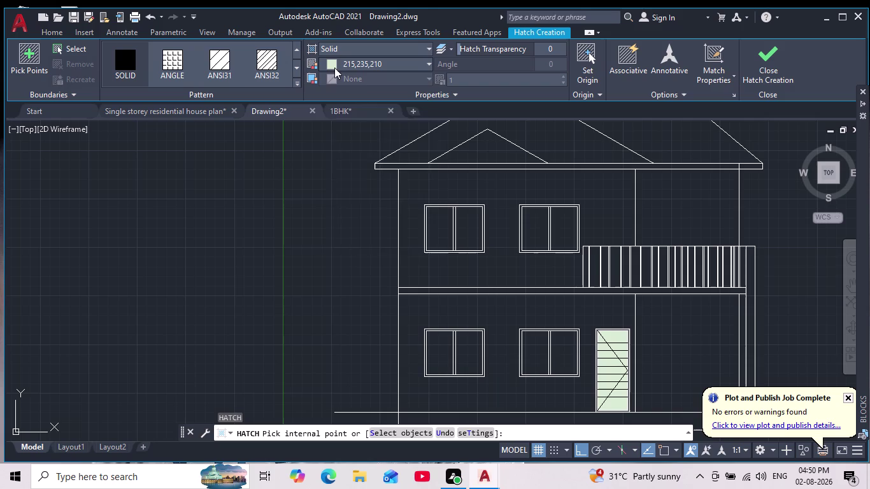
click(324, 148)
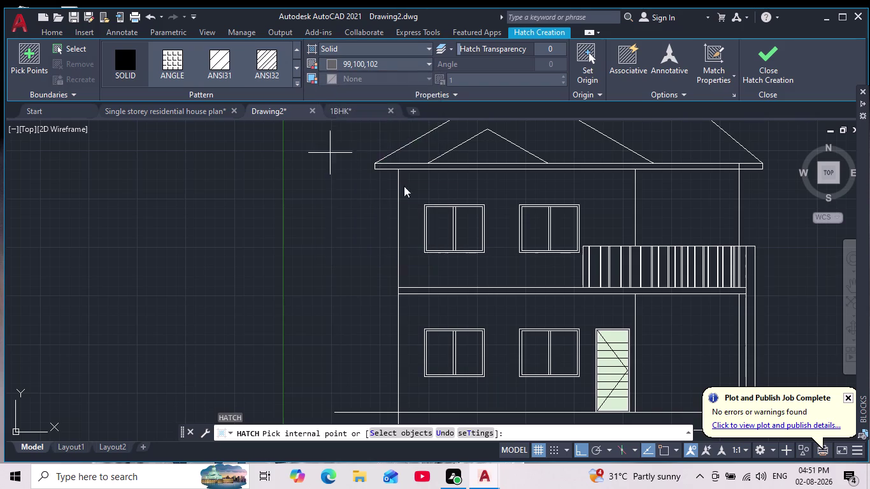
Pick the panes of the two upper windows as fill areas.
scroll(up, 3)
middle_drag(433, 189, 441, 250)
scroll(down, 3)
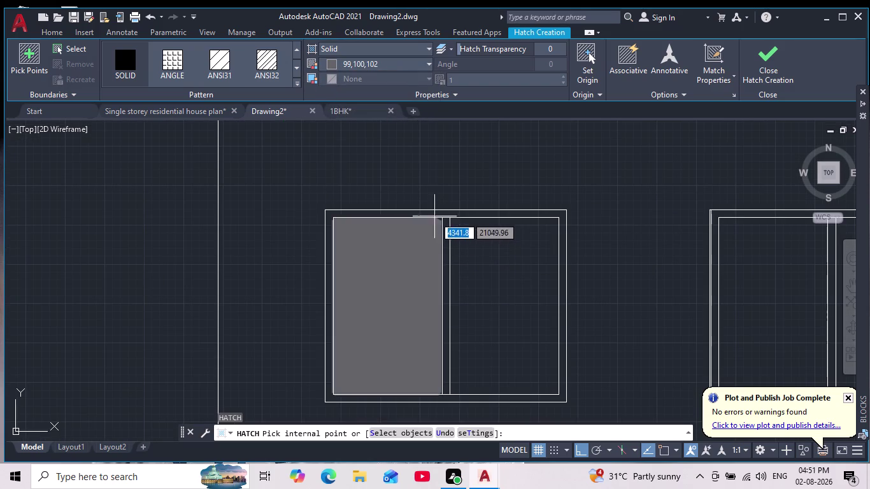
click(432, 215)
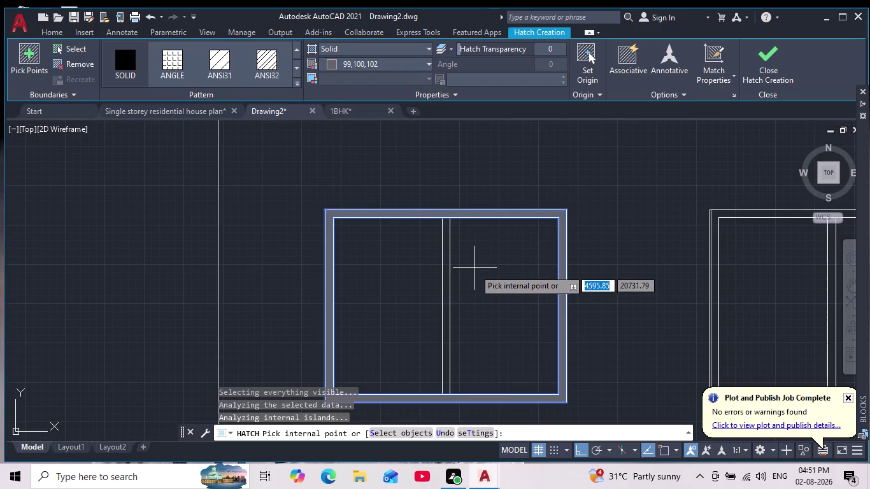
click(444, 266)
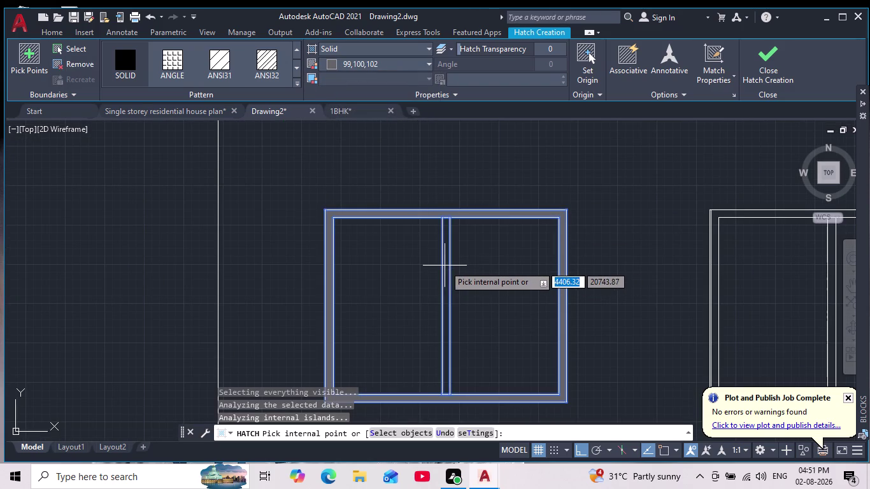
scroll(down, 3)
scroll(up, 3)
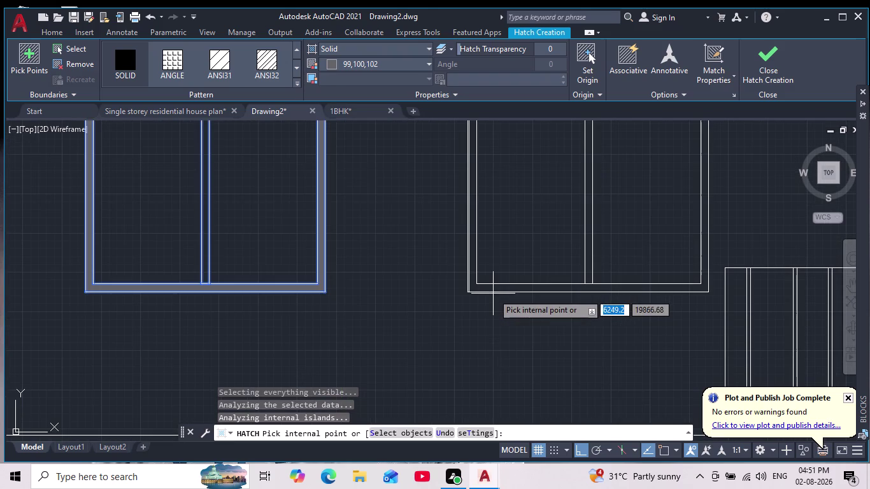
scroll(down, 3)
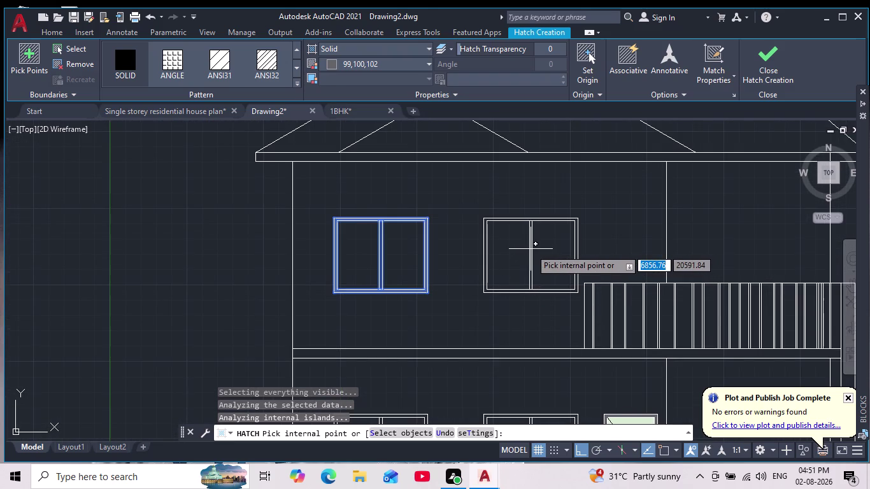
click(530, 248)
scroll(up, 3)
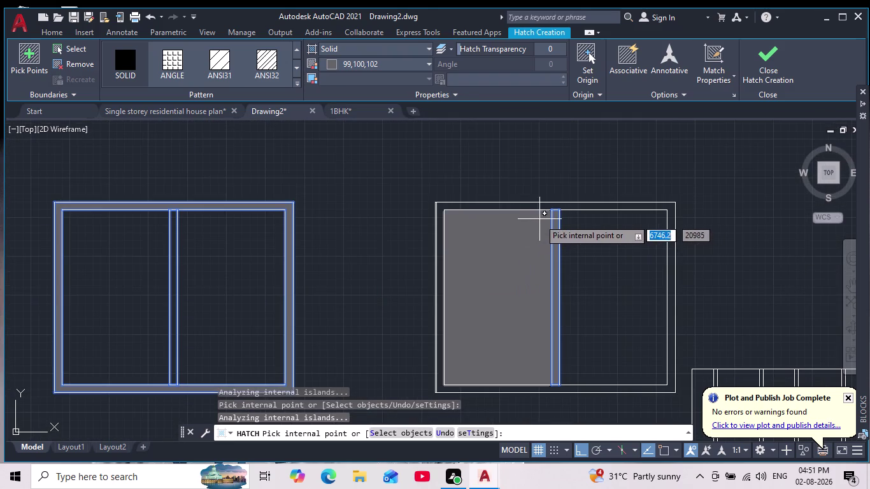
click(503, 207)
scroll(down, 3)
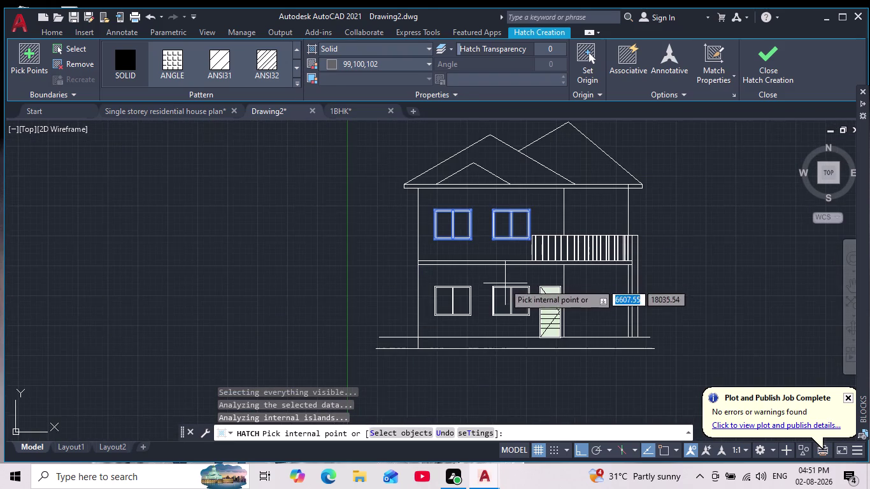
Pick both ground-floor windows' frame bands and apply the grey solid fill.
middle_drag(501, 276, 501, 229)
scroll(up, 3)
scroll(up, 3)
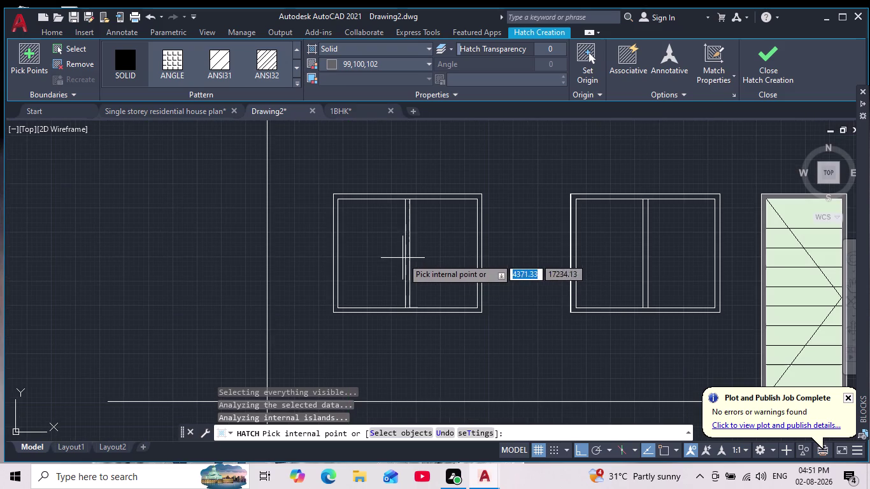
click(407, 252)
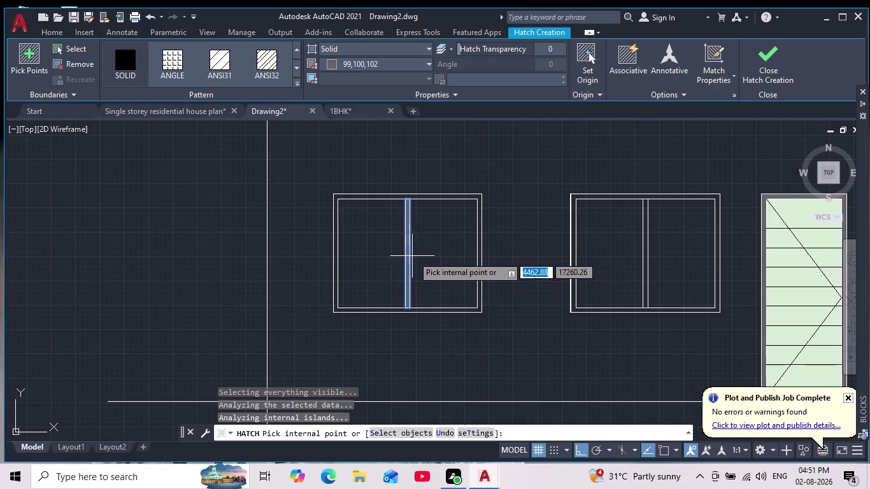
click(369, 198)
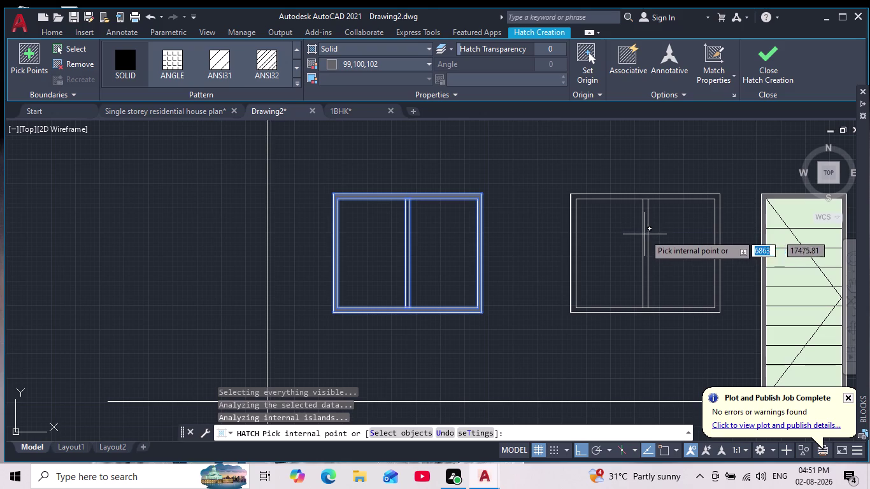
click(645, 234)
click(613, 196)
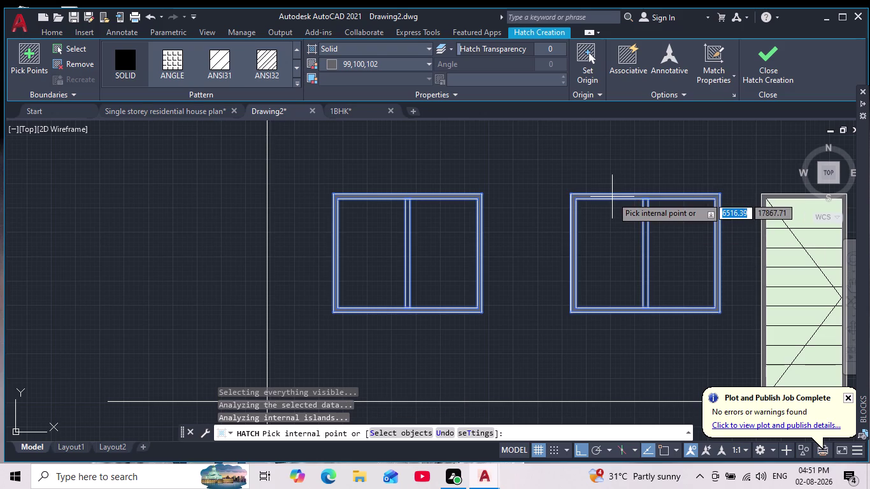
key(Return)
scroll(down, 3)
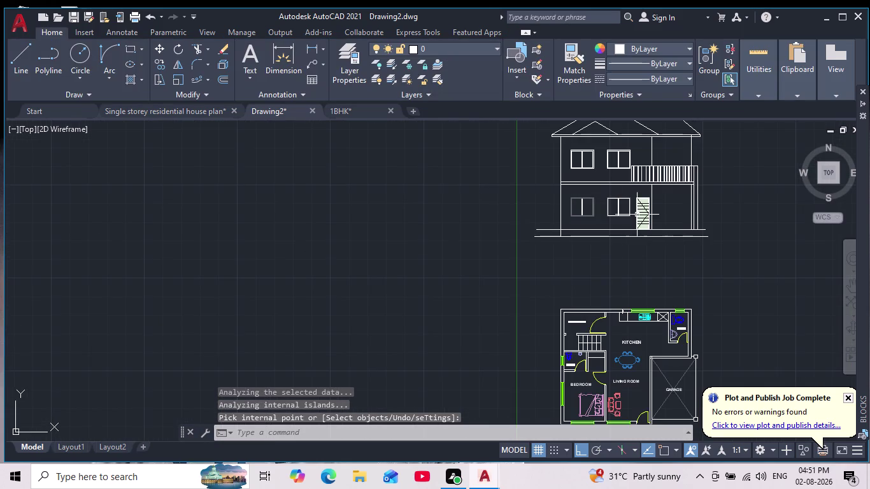
scroll(down, 3)
middle_drag(588, 231, 552, 258)
scroll(up, 3)
scroll(up, 3)
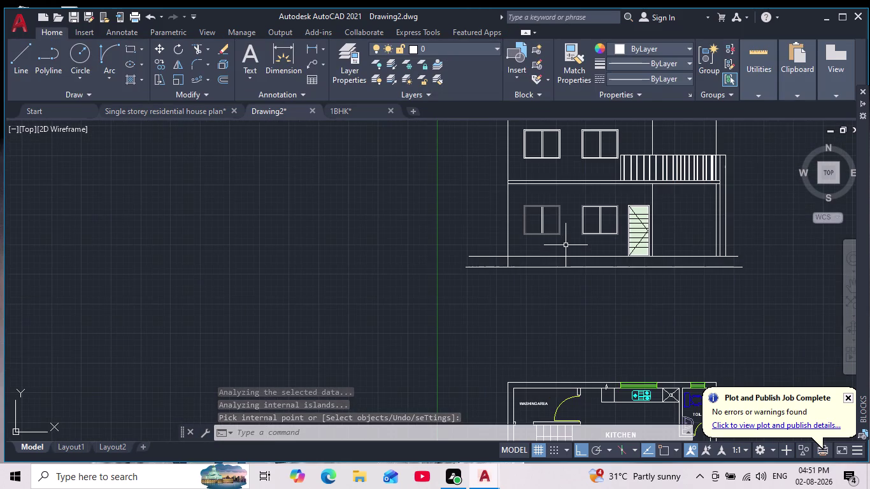
middle_drag(565, 245, 555, 268)
scroll(up, 3)
Zoom in on the ground-floor window frames and delete their grey solid fill.
scroll(up, 3)
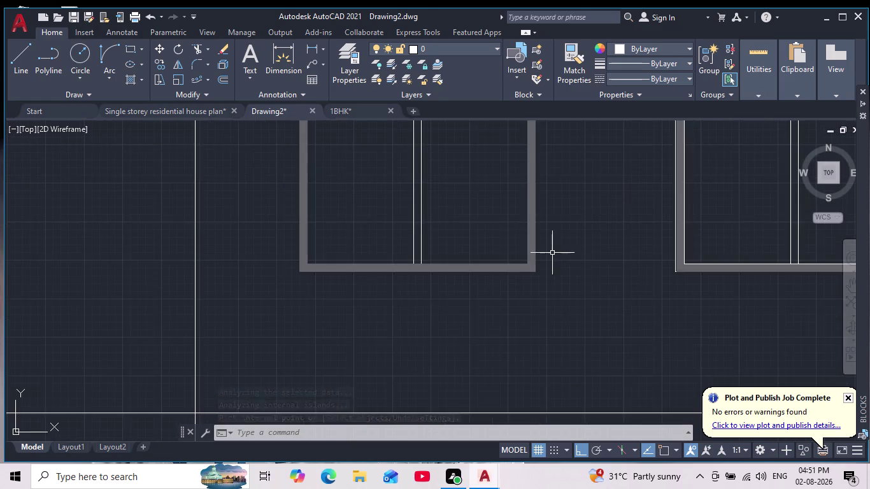
scroll(down, 3)
scroll(down, 3)
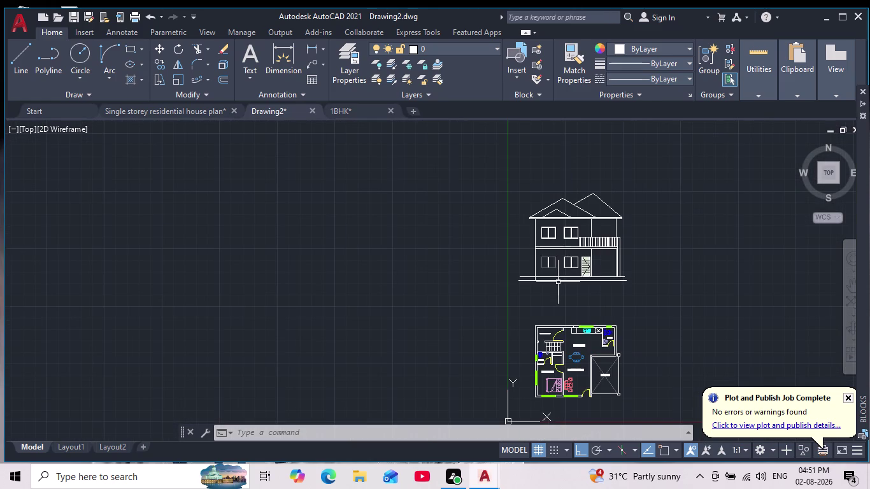
scroll(up, 3)
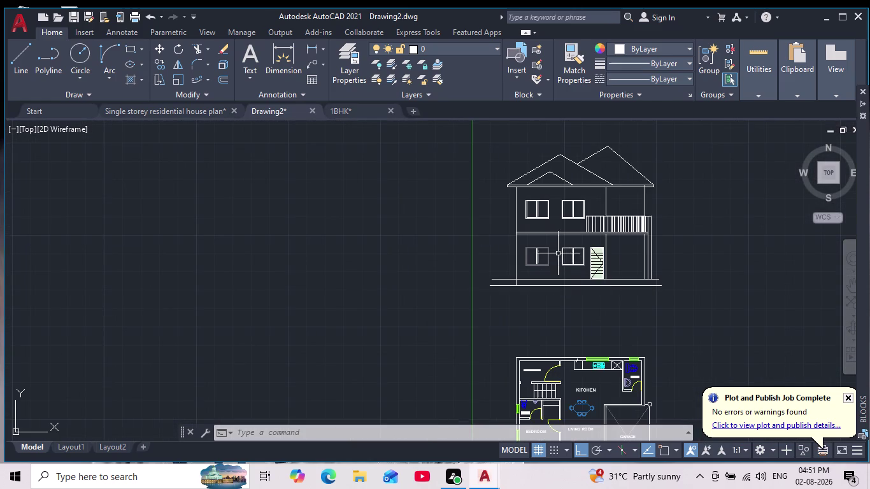
scroll(up, 3)
scroll(down, 3)
middle_drag(558, 253, 556, 265)
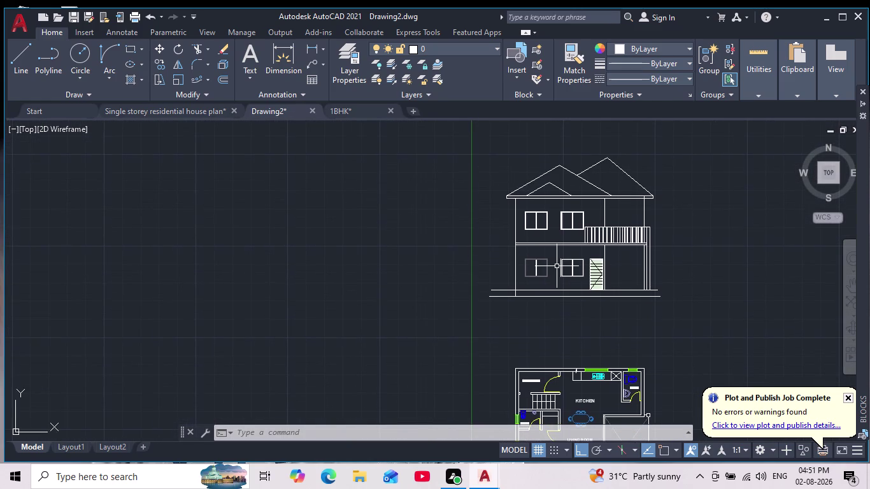
scroll(up, 3)
scroll(up, 3)
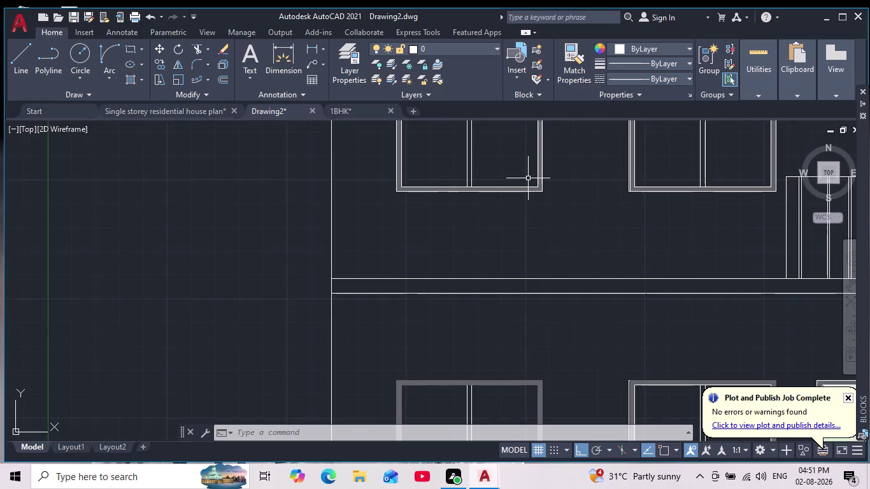
scroll(up, 3)
middle_drag(527, 182, 538, 228)
scroll(down, 3)
scroll(down, 3)
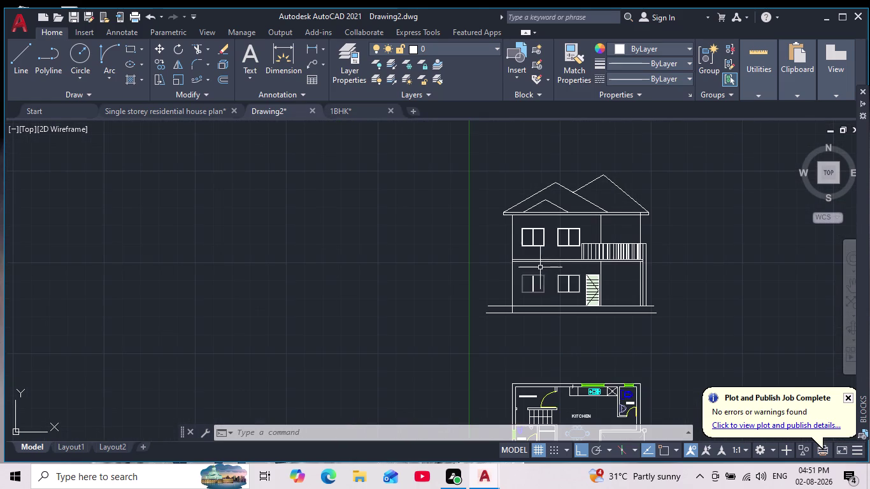
middle_drag(529, 321, 551, 293)
scroll(down, 3)
scroll(up, 3)
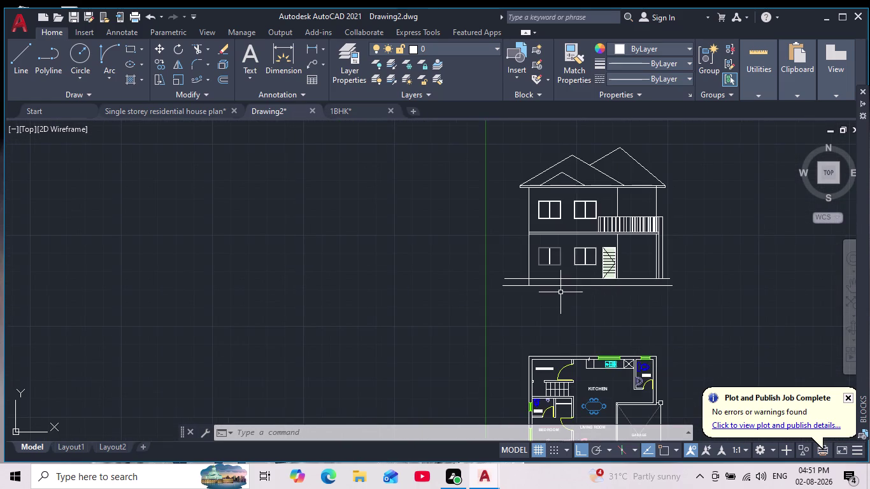
scroll(up, 3)
scroll(up, 3)
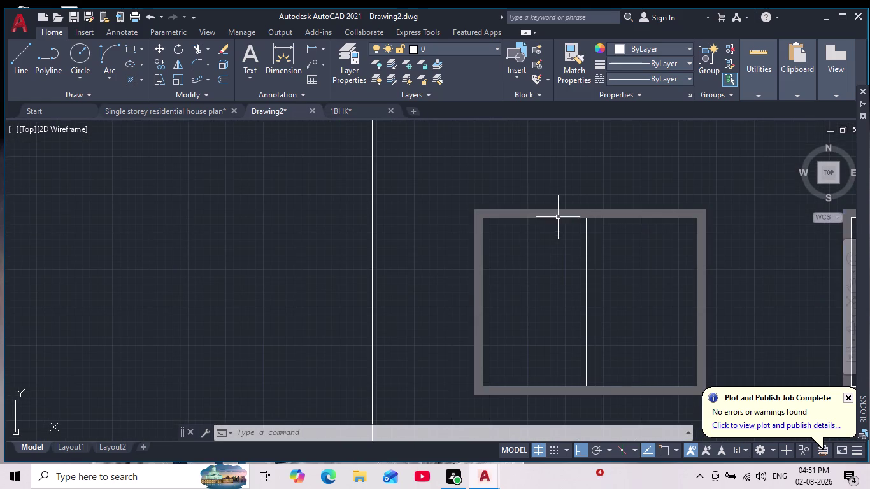
click(558, 214)
key(Delete)
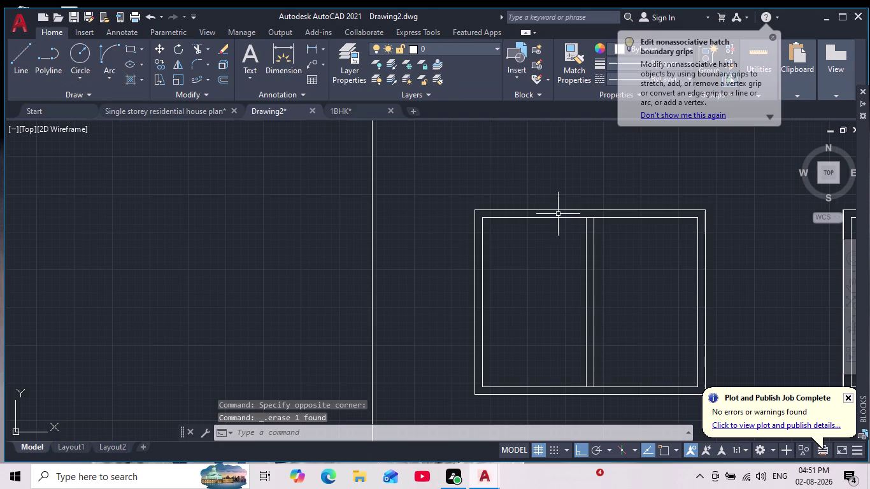
Pan back to the front elevation and start a new hatch.
scroll(down, 3)
middle_drag(605, 196, 567, 238)
scroll(down, 3)
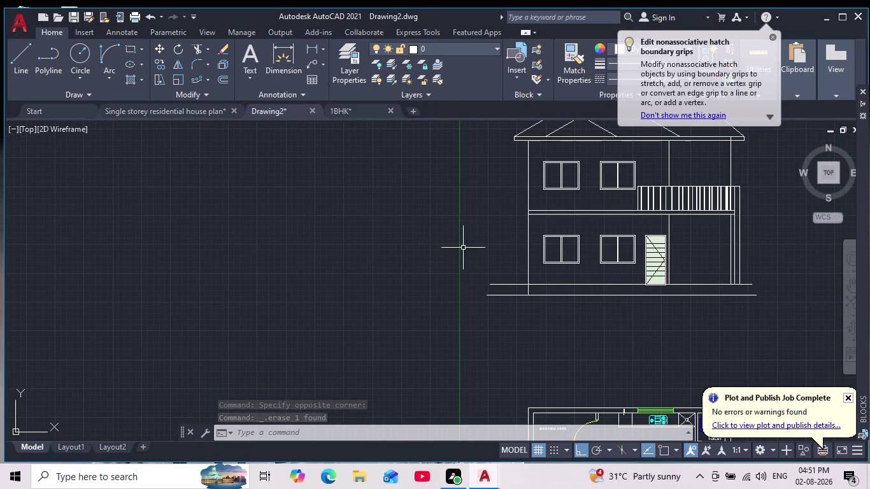
scroll(down, 3)
scroll(up, 3)
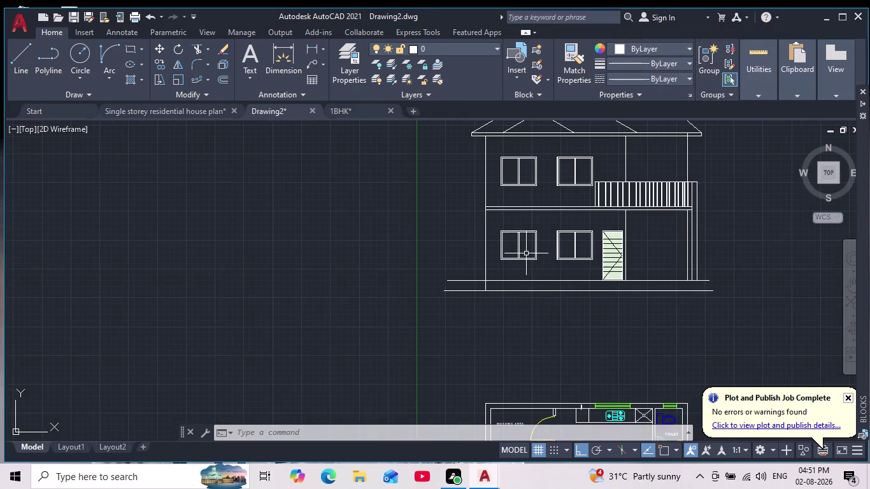
middle_drag(526, 254, 505, 289)
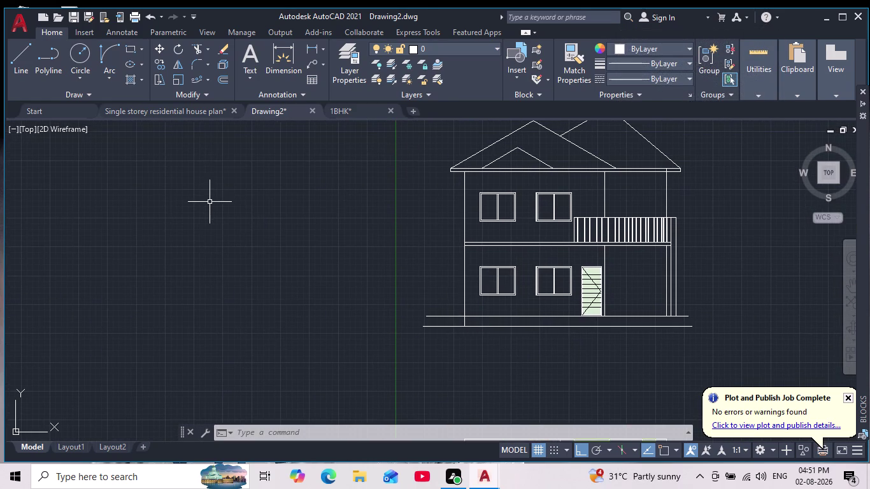
key(h)
key(Return)
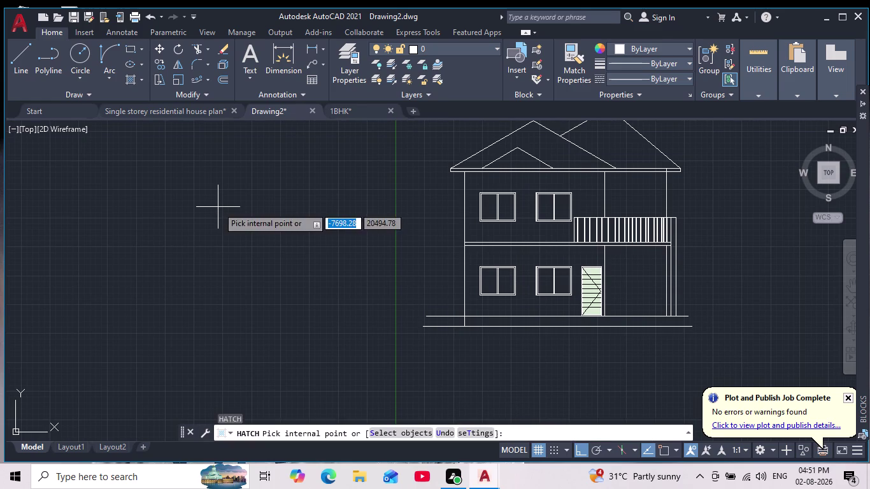
scroll(up, 3)
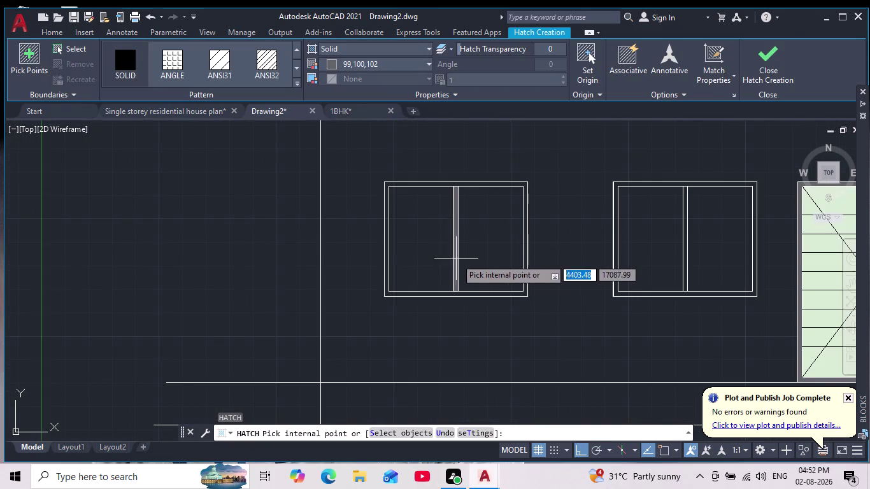
click(458, 260)
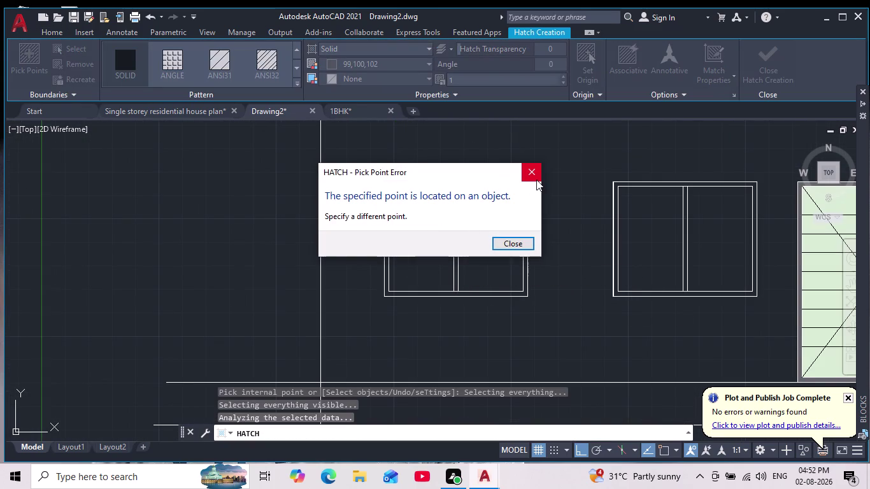
click(531, 168)
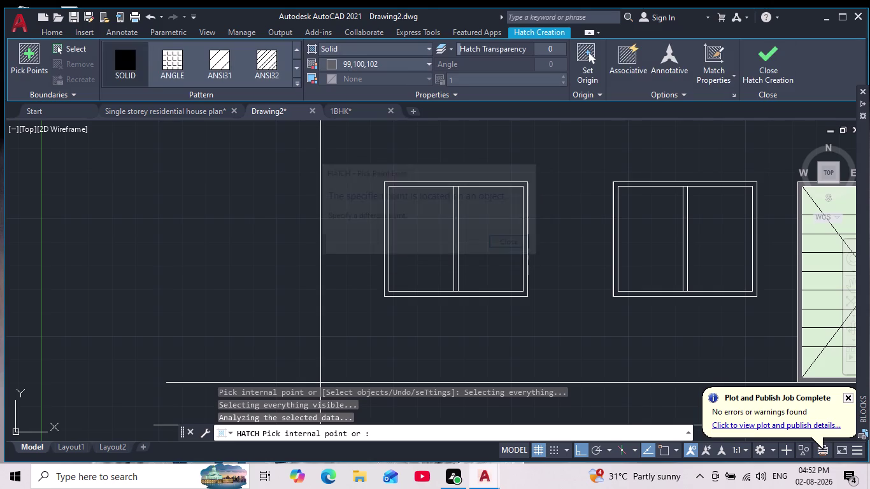
scroll(down, 3)
scroll(up, 3)
scroll(up, 3)
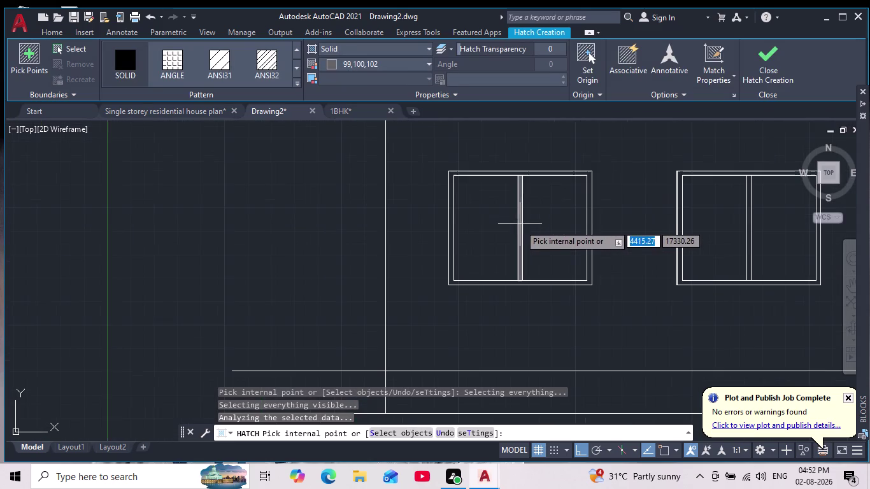
click(519, 227)
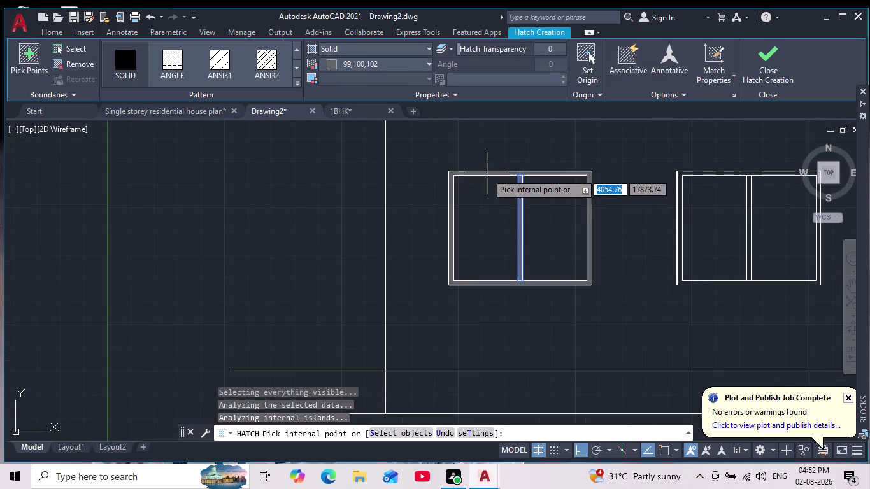
click(483, 175)
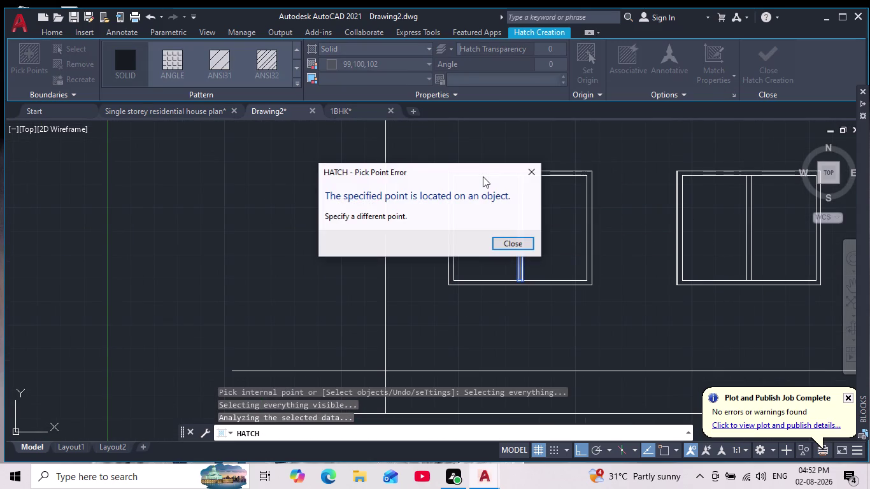
click(536, 171)
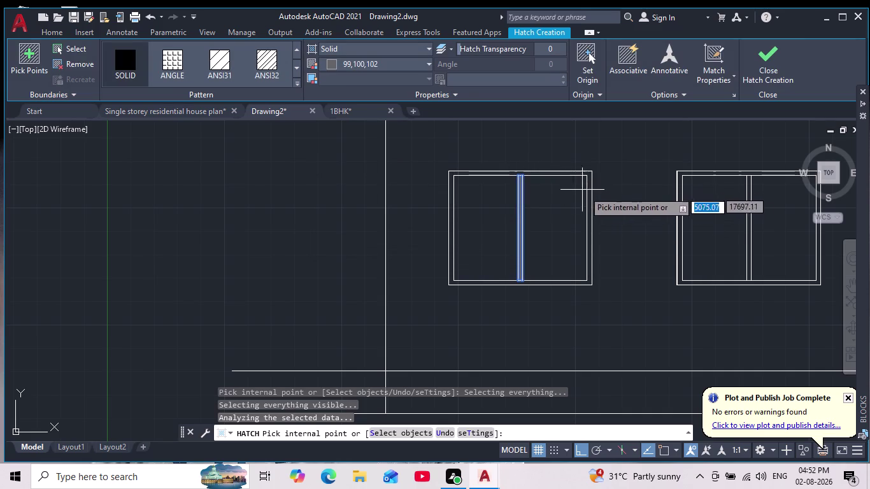
click(590, 206)
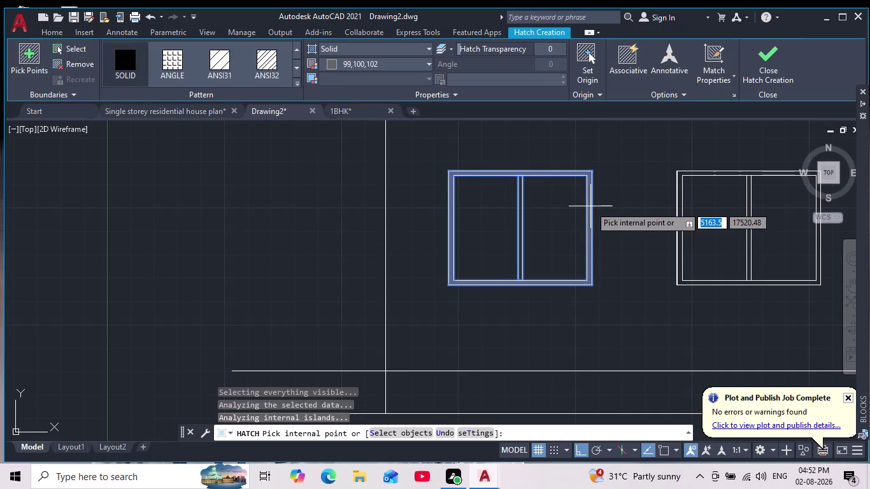
key(Escape)
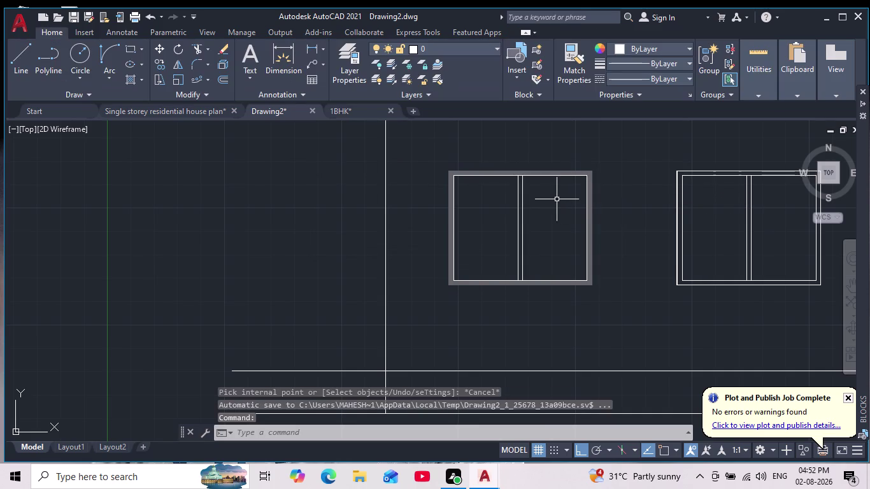
Undo the hatch and cancel the stray command entries.
key(Escape)
key(ctrl+z)
key(ctrl+z)
key(ctrl+z)
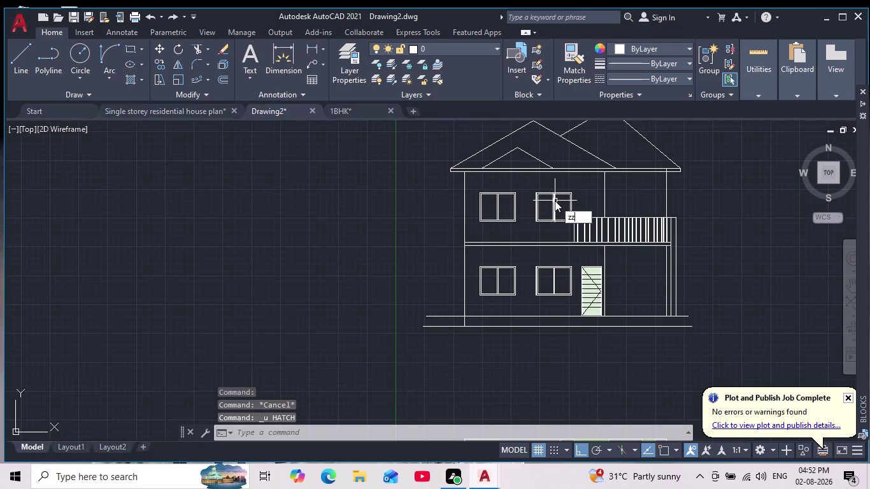
scroll(up, 3)
scroll(down, 3)
key(Escape)
key(Escape)
Zoom and pan to centre the whole house elevation in view.
scroll(up, 3)
middle_drag(491, 202, 497, 212)
scroll(down, 3)
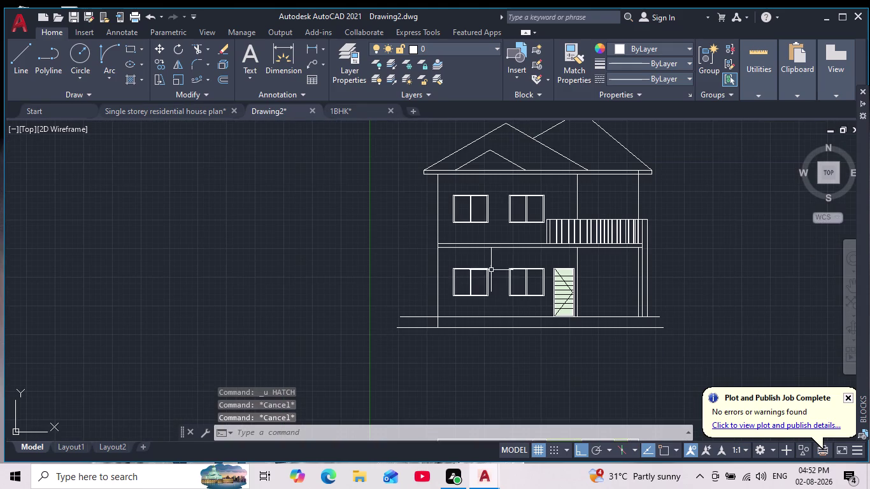
scroll(up, 3)
scroll(down, 3)
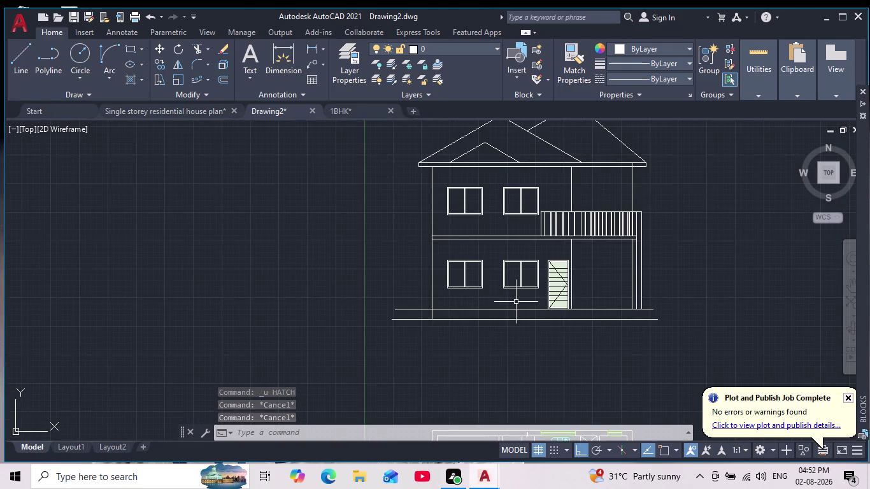
scroll(down, 3)
scroll(up, 3)
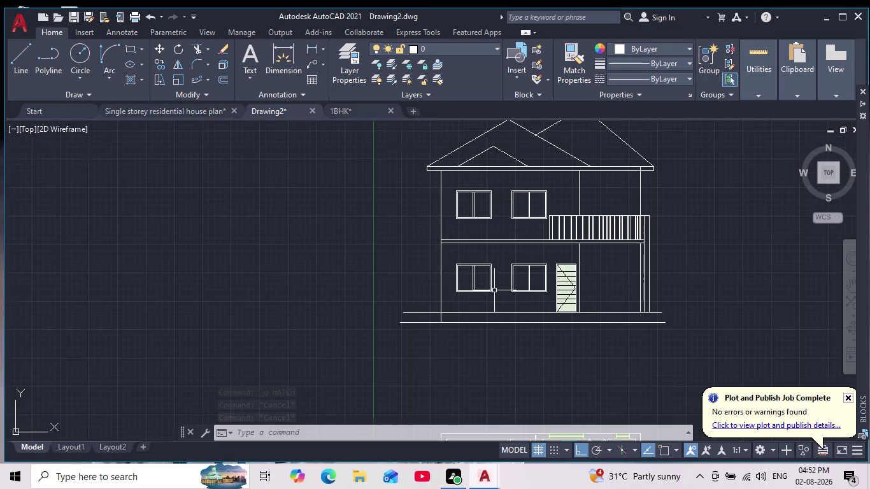
scroll(down, 3)
scroll(up, 3)
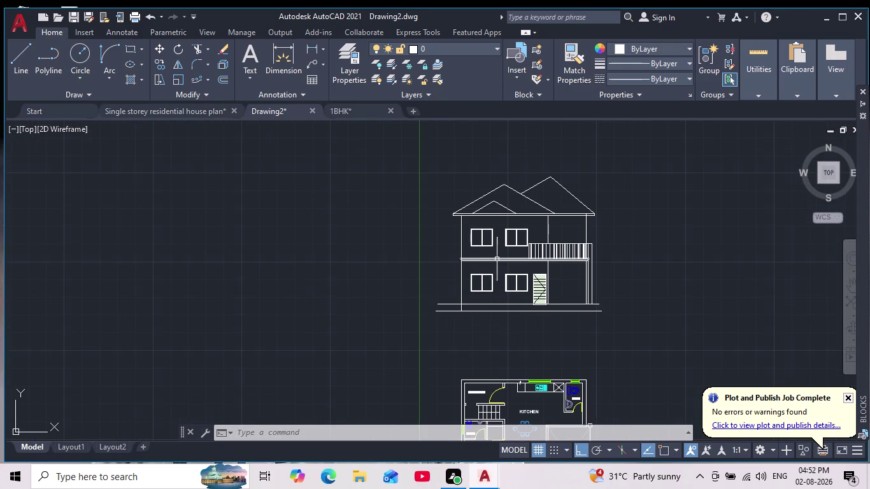
middle_drag(497, 259, 454, 310)
scroll(up, 3)
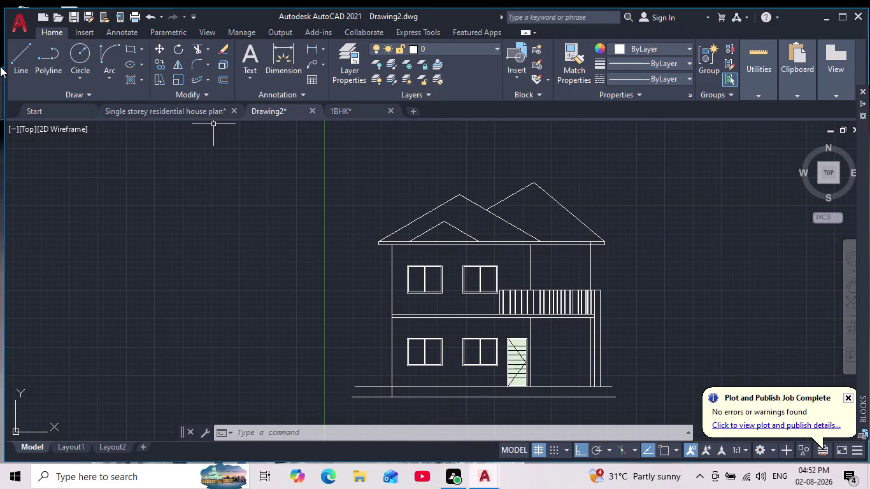
Start a line, frame the upper-floor windows and show the object colour choices.
click(20, 64)
scroll(up, 3)
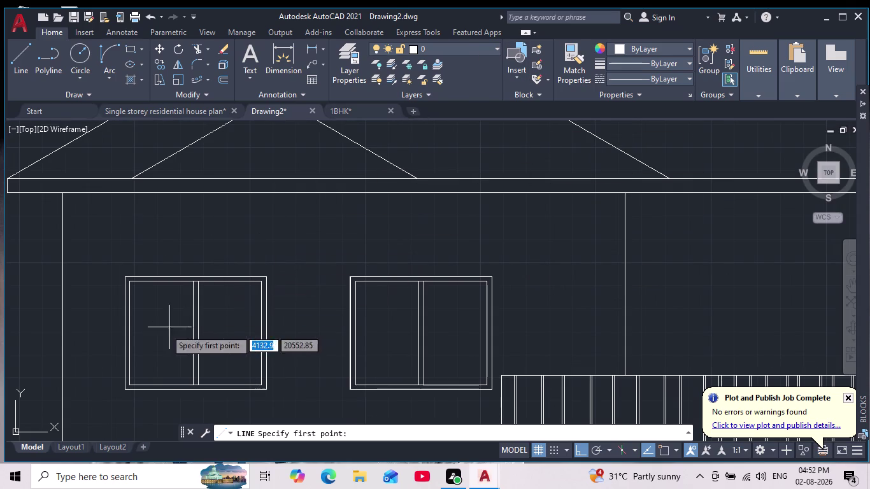
middle_drag(161, 330, 280, 268)
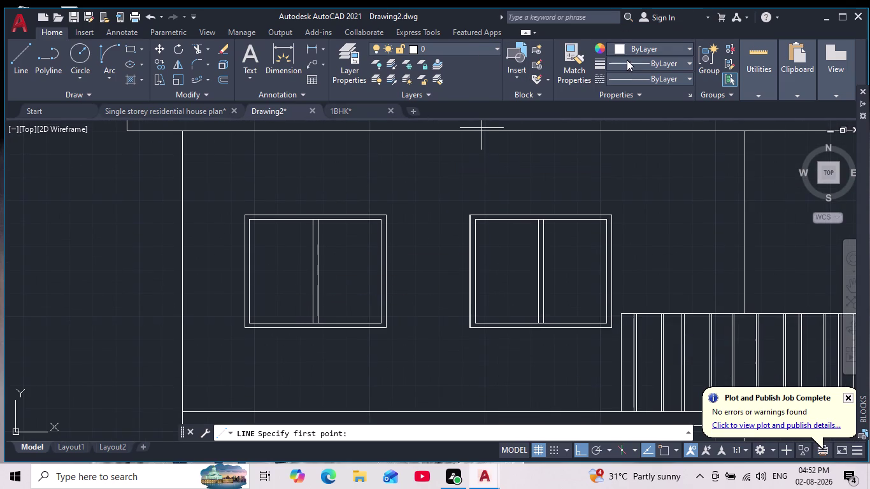
click(622, 48)
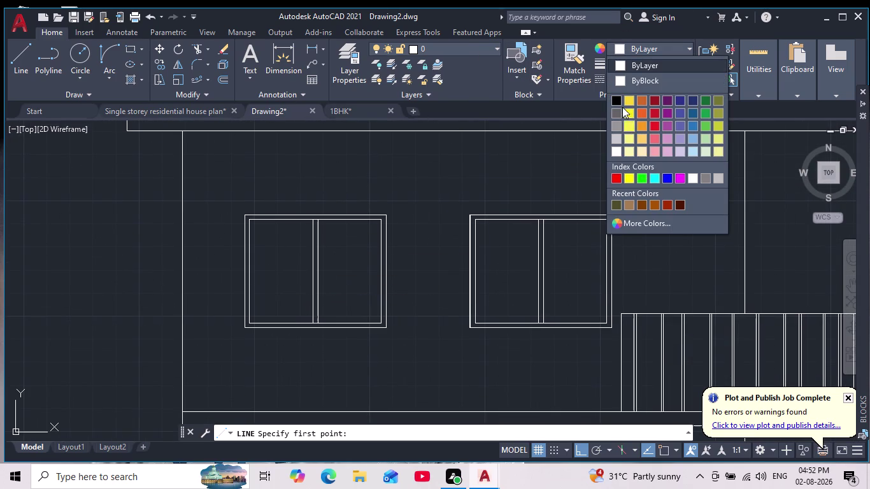
Make black the current colour and draw a trial diagonal reflection line in the left pane.
click(615, 101)
scroll(up, 3)
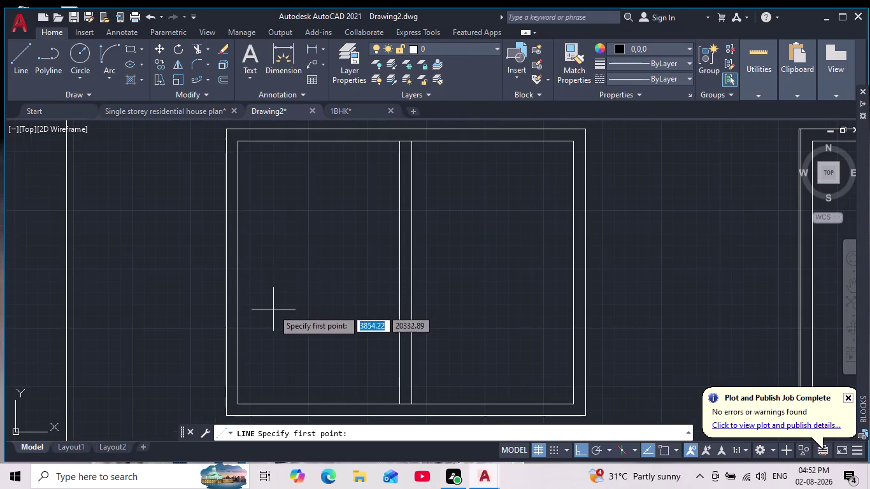
click(269, 308)
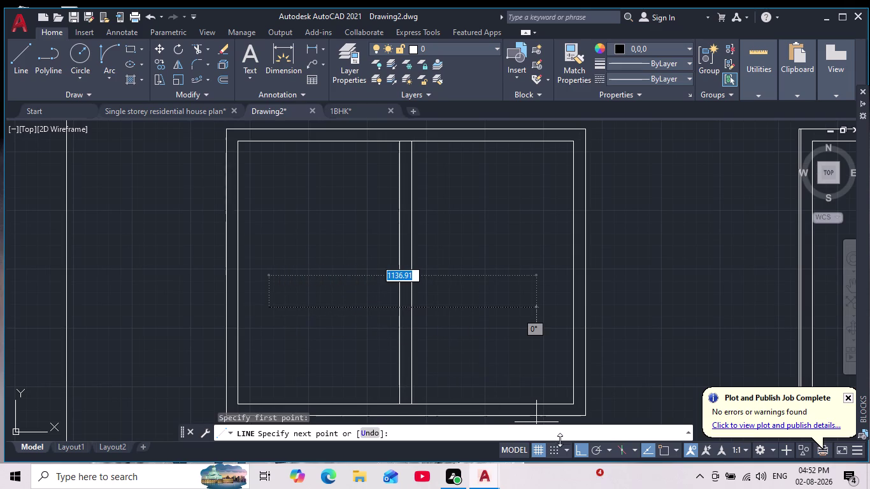
click(581, 448)
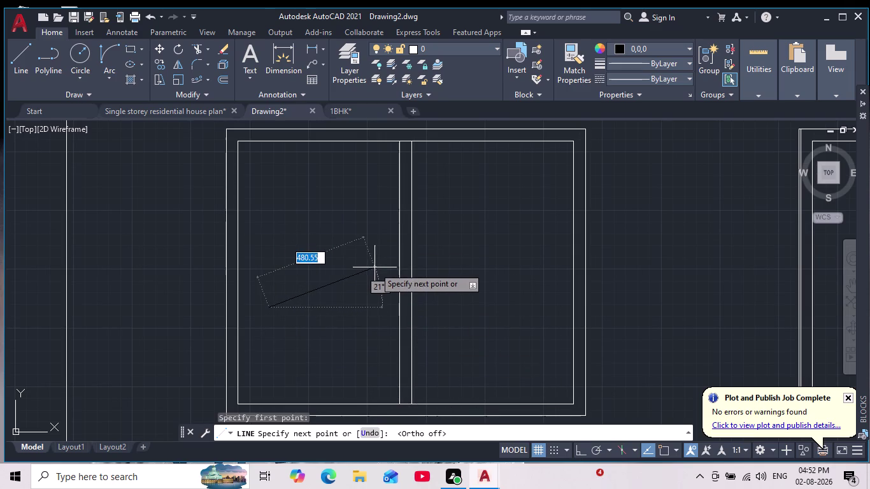
click(367, 262)
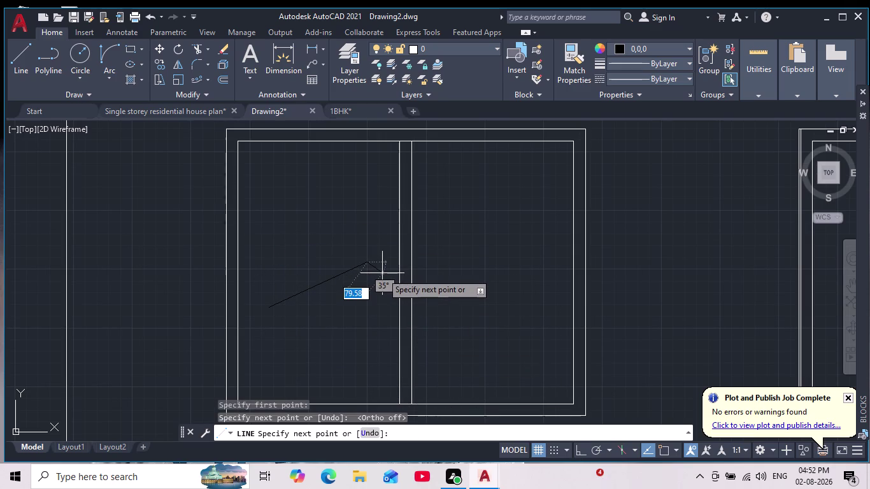
key(space)
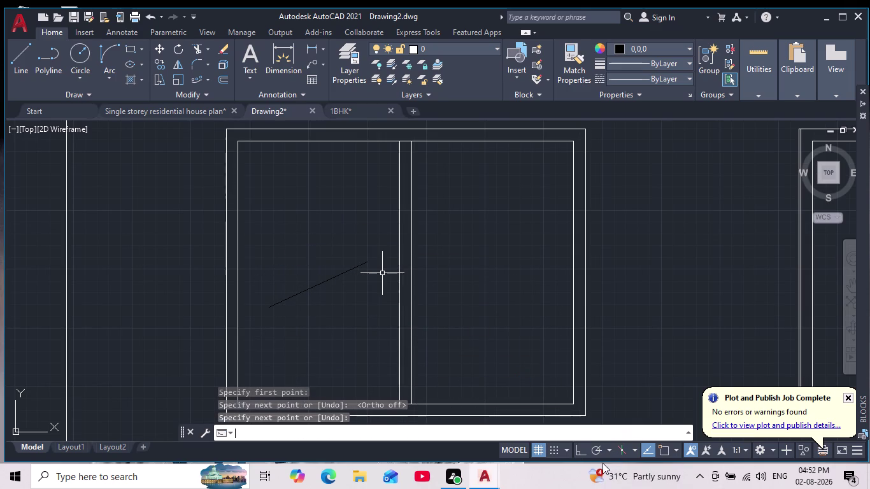
Turn on polar tracking, try a second line below the first, then cancel it.
click(596, 450)
click(298, 313)
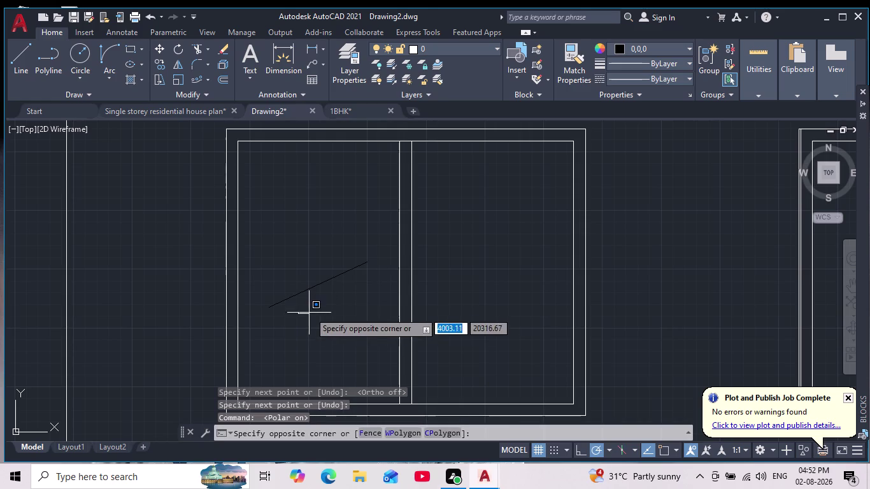
click(321, 311)
key(space)
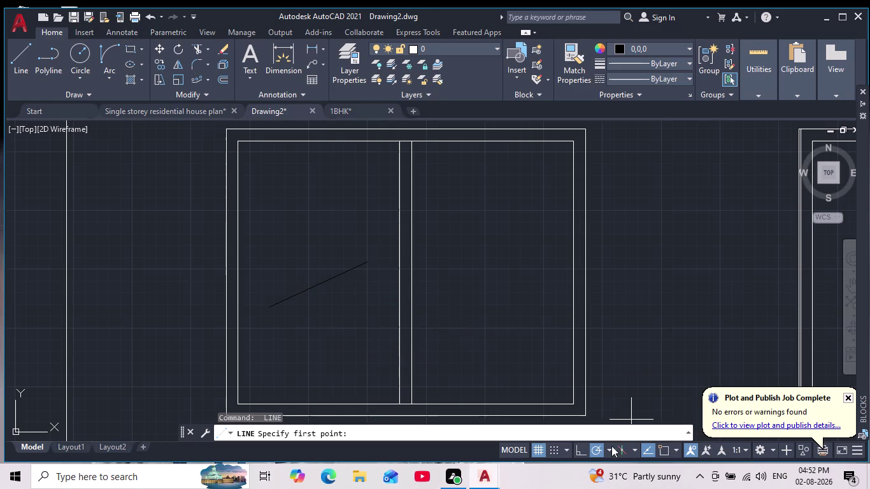
click(17, 56)
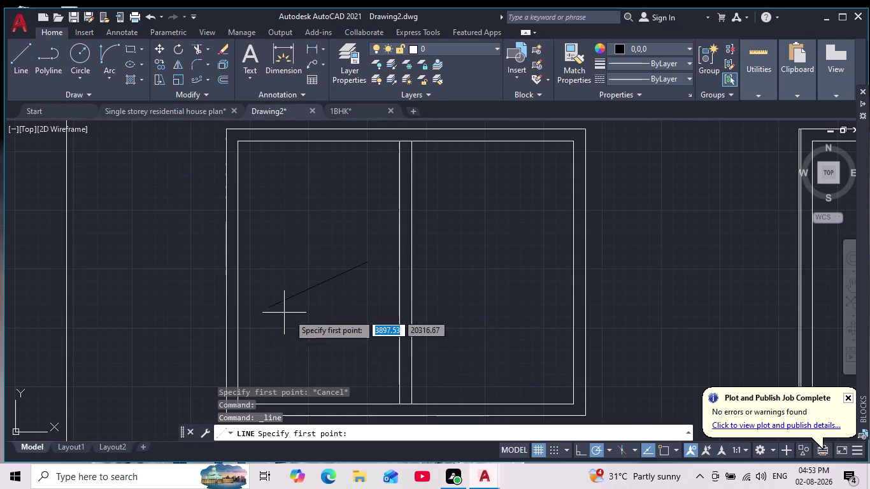
click(302, 313)
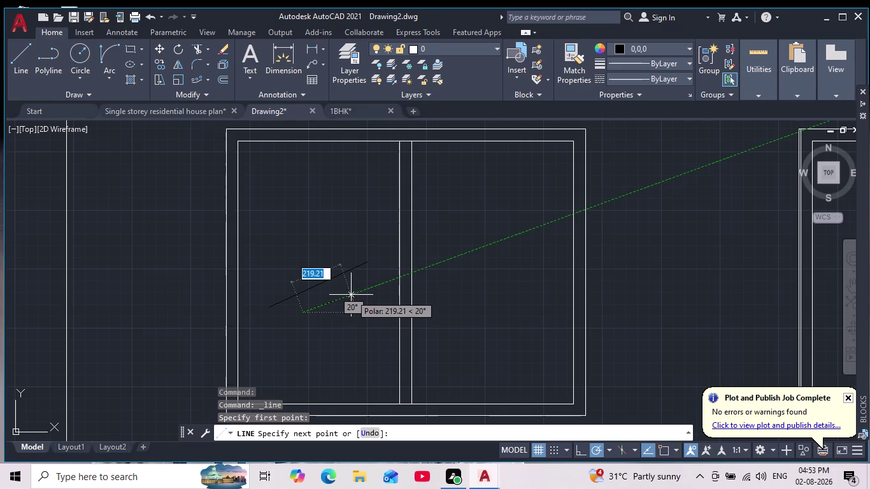
key(Escape)
Erase the first diagonal line and place the start of a replacement 30° line.
drag(348, 307, 340, 298)
click(287, 260)
key(Delete)
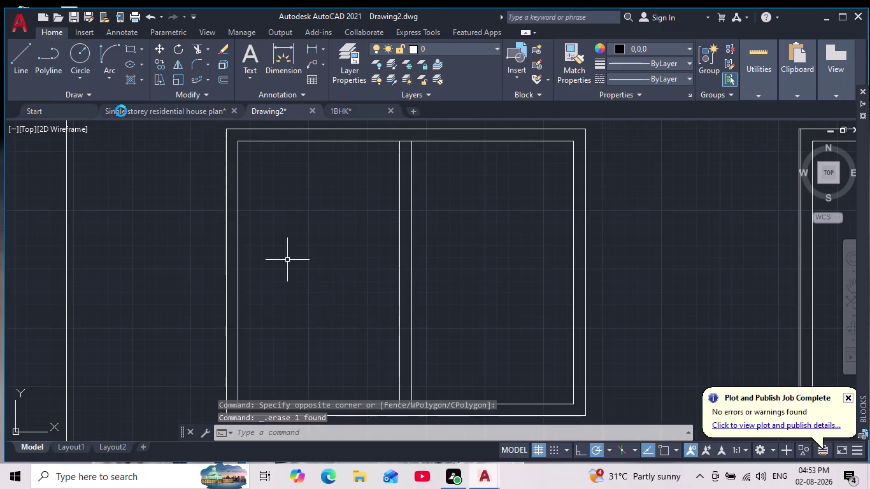
click(24, 60)
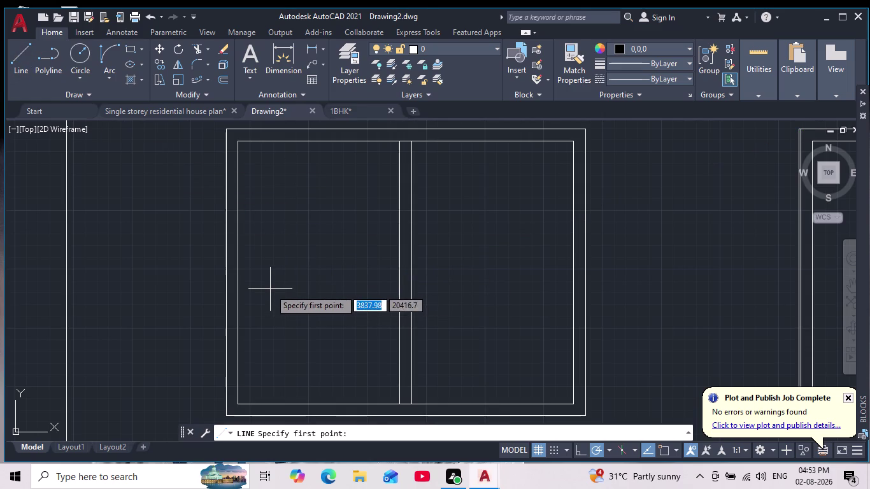
click(293, 288)
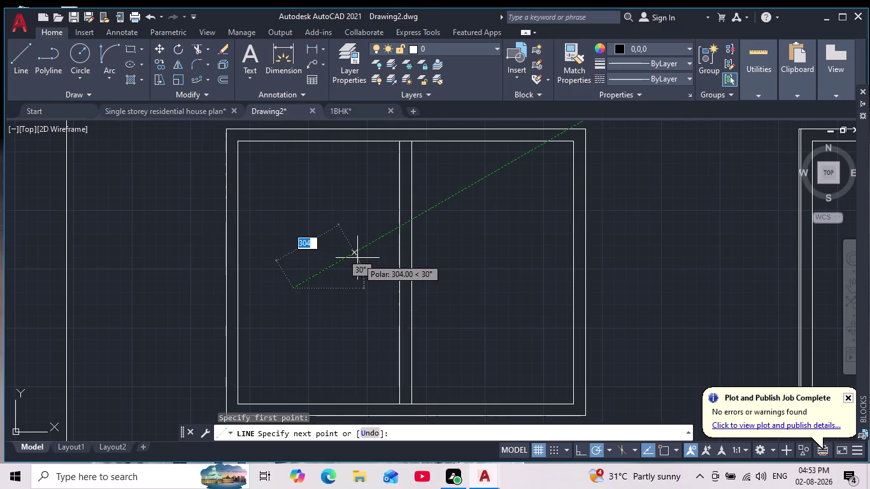